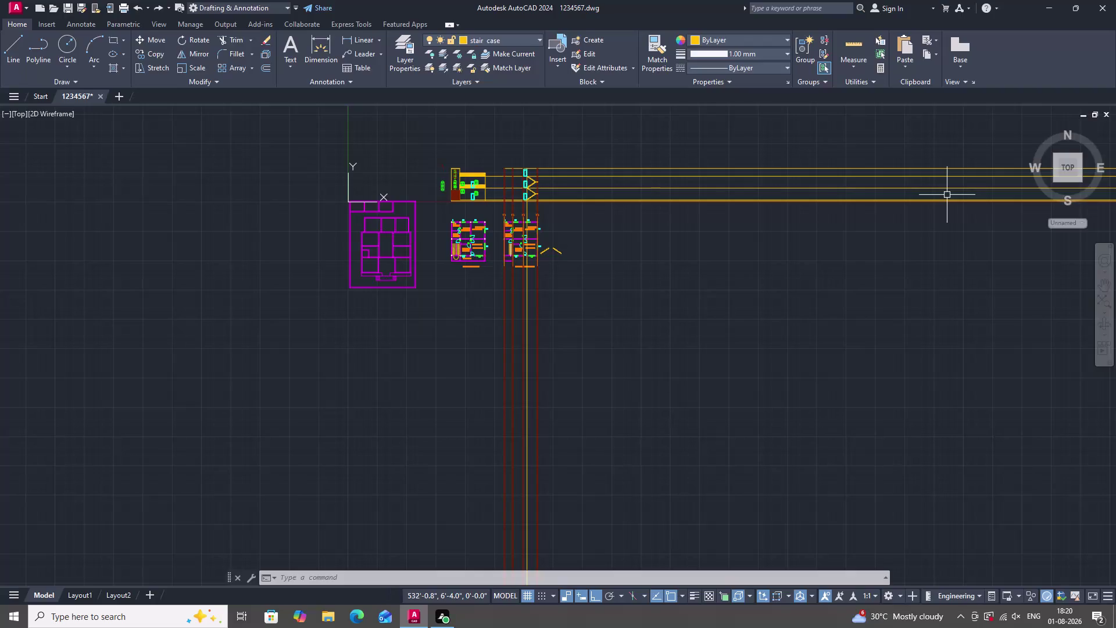
Zoom around the floor plans, front elevation and staircase section to check them.
scroll(down, 3)
scroll(up, 3)
scroll(up, 3)
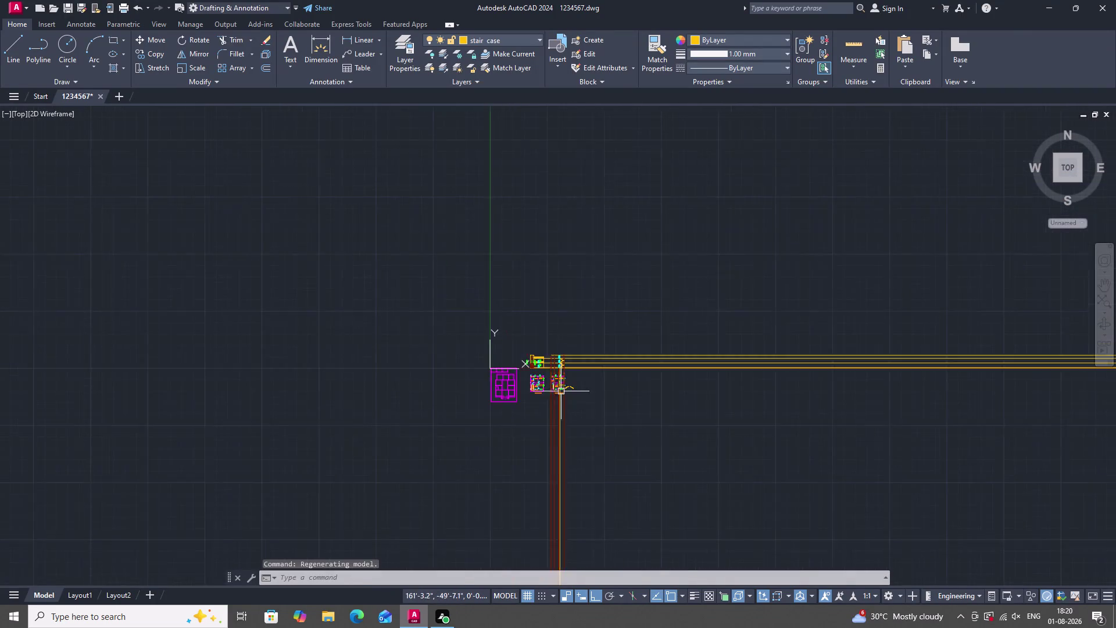
scroll(up, 3)
scroll(up, 3)
scroll(down, 3)
scroll(up, 3)
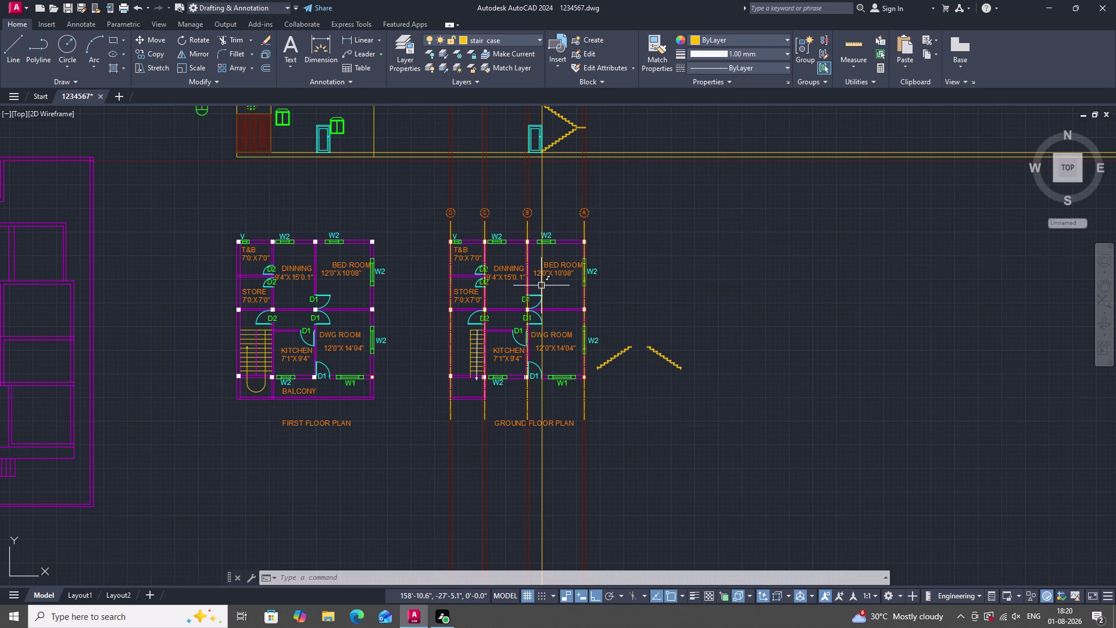
scroll(down, 3)
scroll(up, 3)
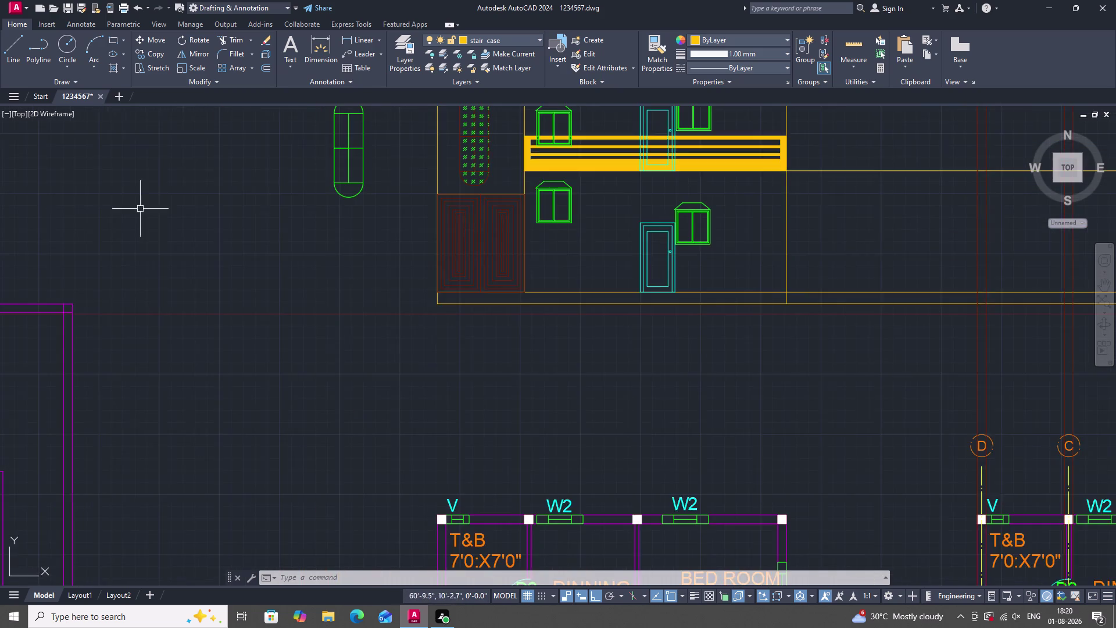
scroll(down, 3)
scroll(up, 3)
scroll(down, 3)
scroll(up, 3)
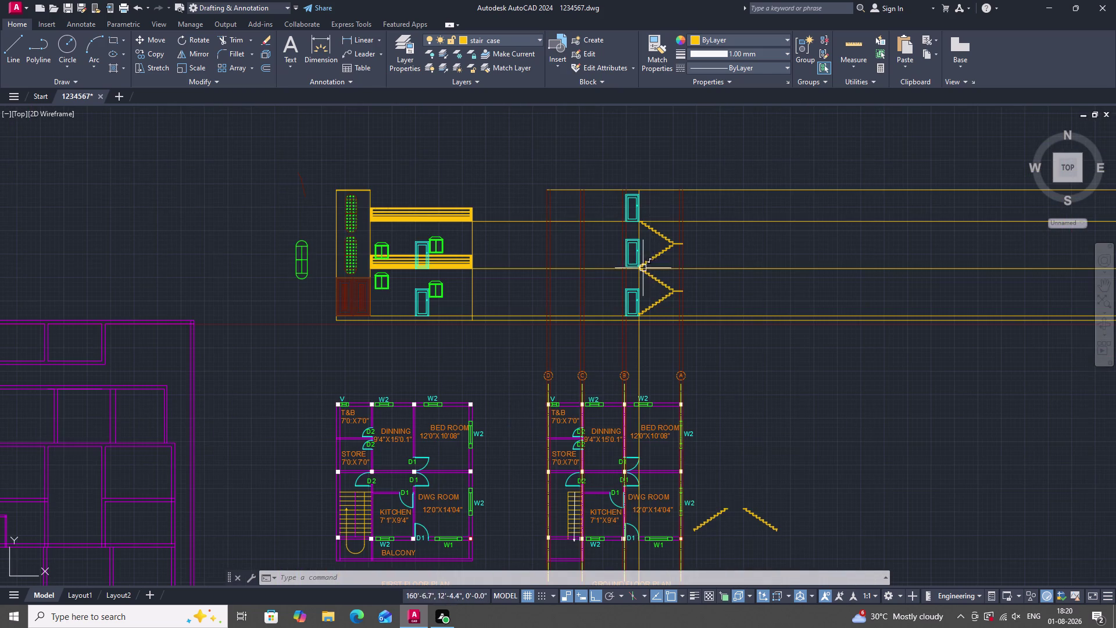
scroll(up, 3)
scroll(down, 3)
Quick-save the house drawing with Ctrl+S.
key(ctrl+s)
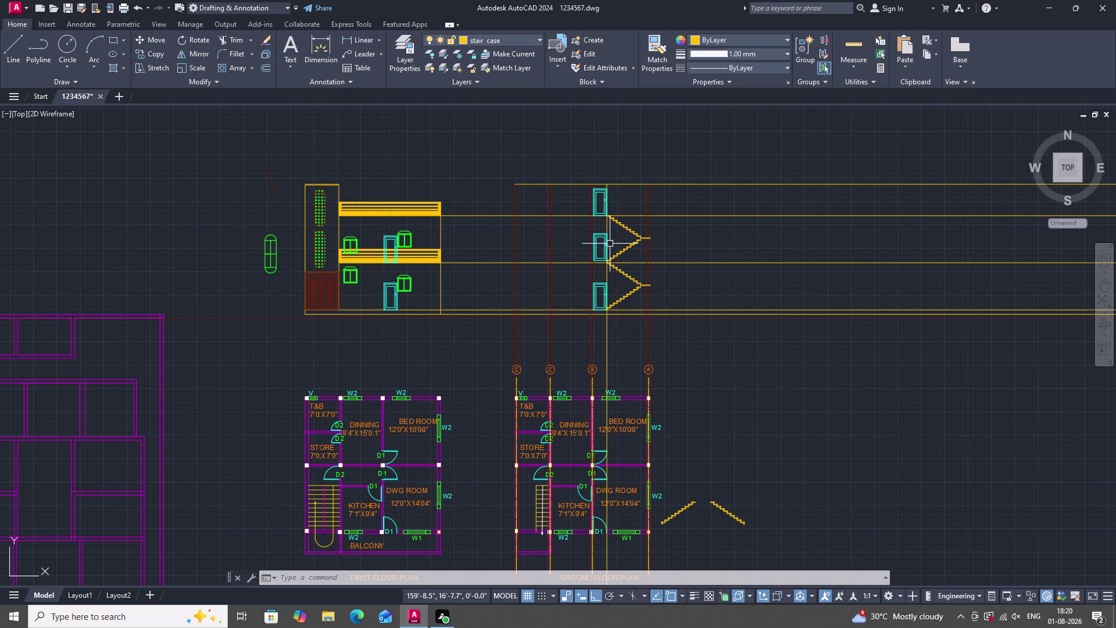
key(ctrl+s)
key(ctrl+s)
key(ctrl+s)
key(ctrl+s)
key(ctrl+s)
key(ctrl+s)
key(ctrl+s)
key(ctrl+s)
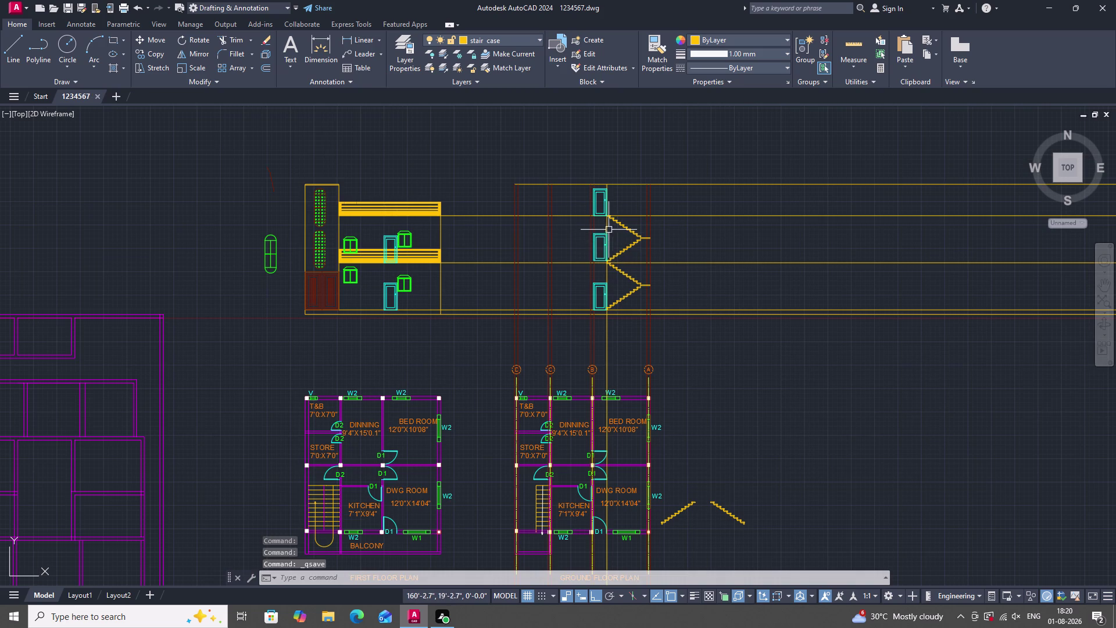
scroll(up, 3)
scroll(down, 3)
scroll(up, 3)
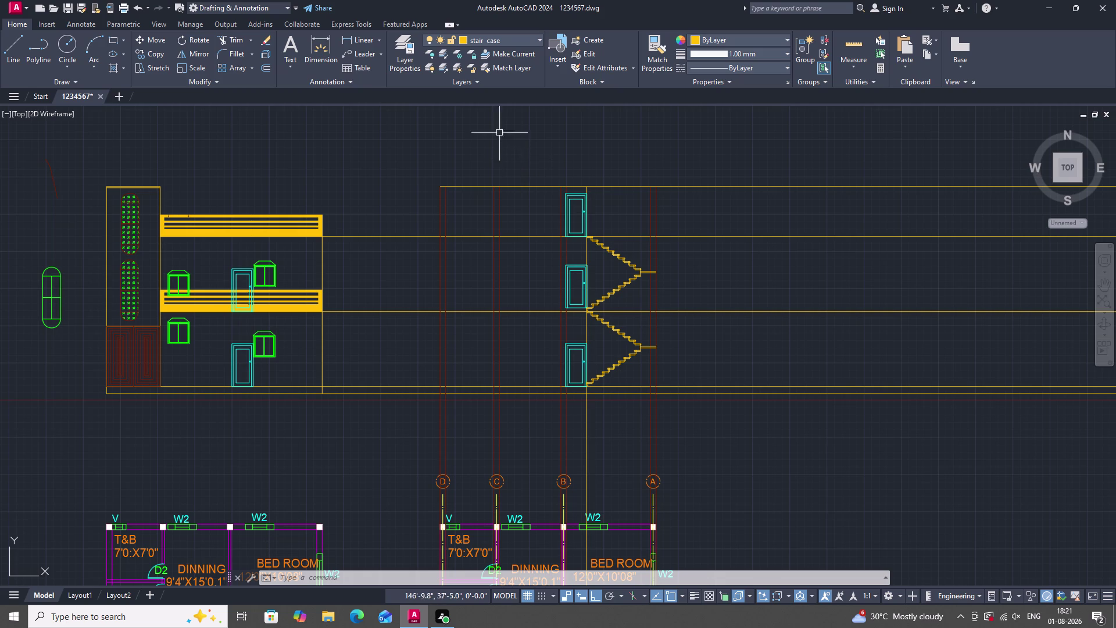
Begin an offset of the staircase section's top line, then cancel it.
scroll(down, 3)
scroll(up, 3)
text(O)
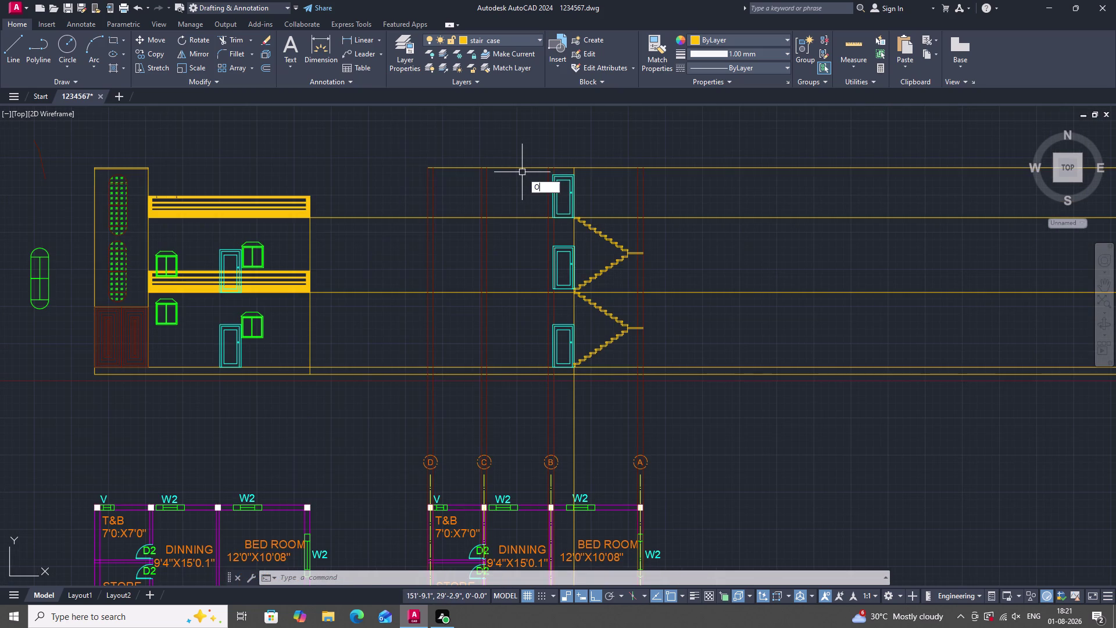
key(space)
key(space)
click(530, 167)
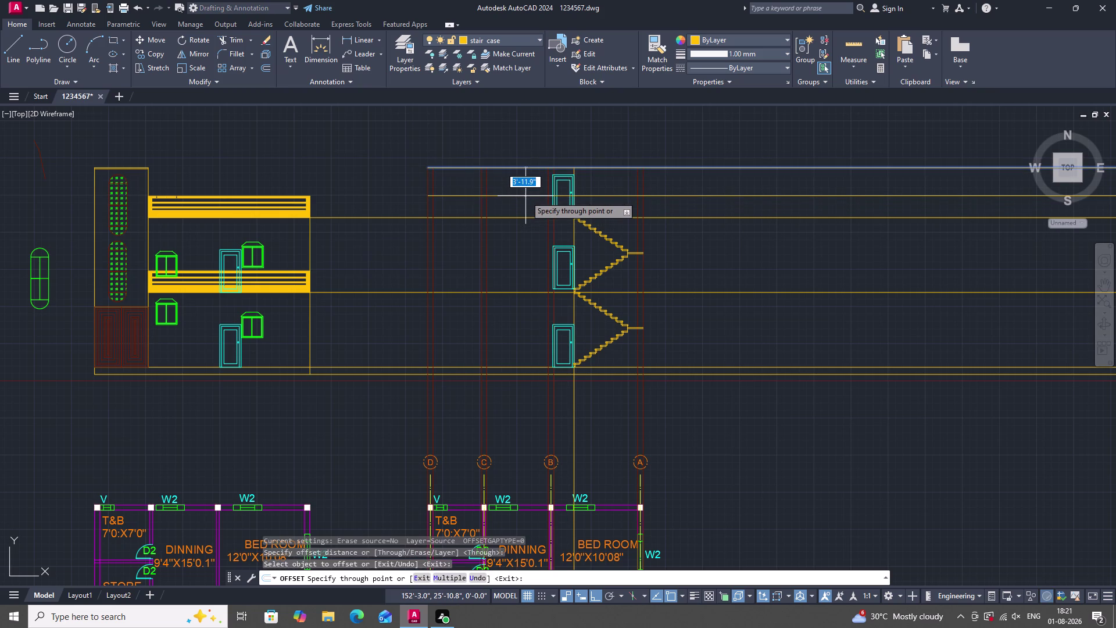
key(Escape)
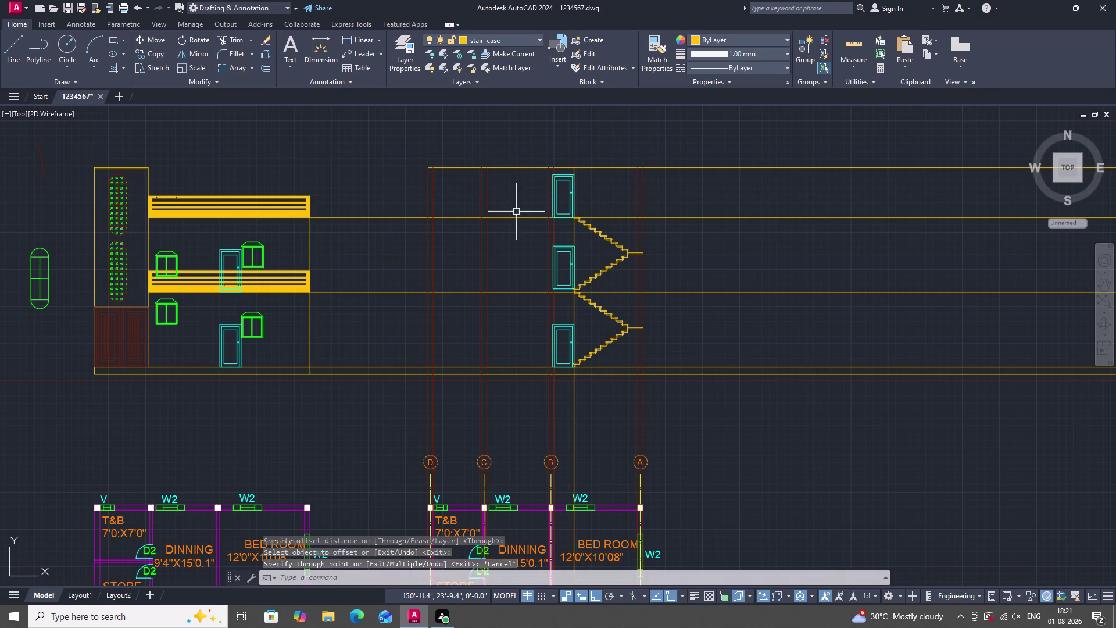
Offset the upper floor line 4 units upward.
scroll(up, 3)
scroll(down, 3)
scroll(up, 3)
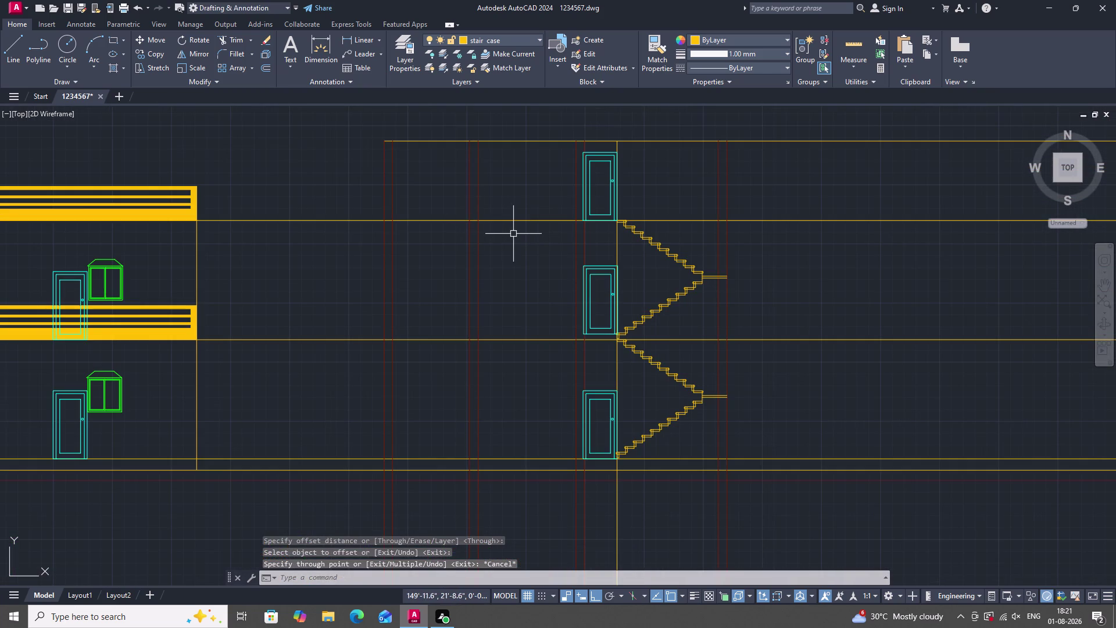
key(o)
key(space)
key(space)
click(517, 220)
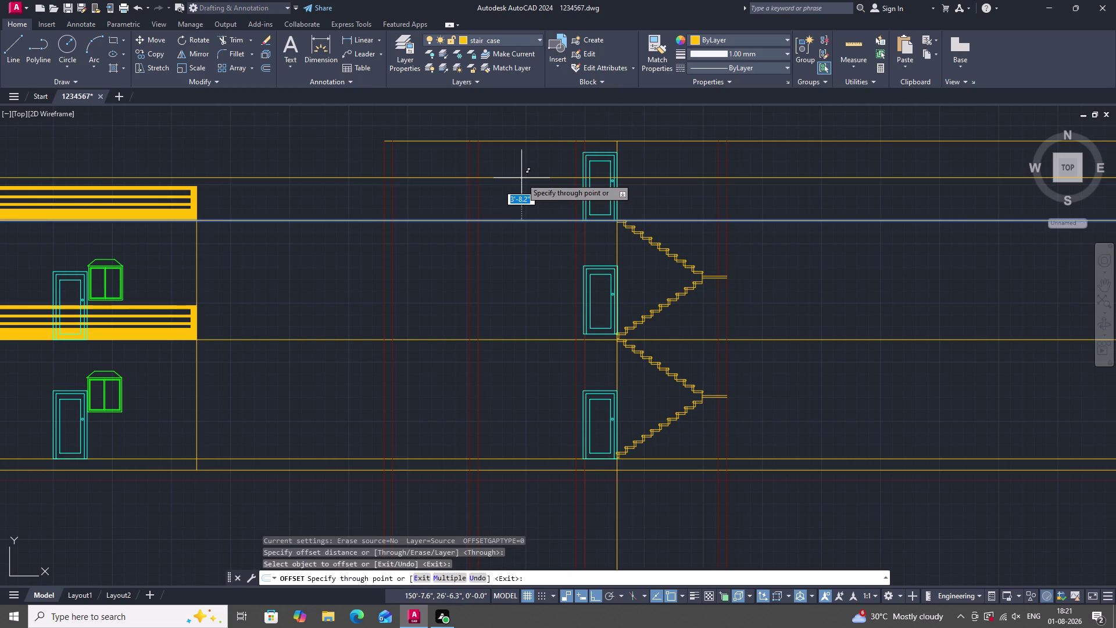
scroll(down, 3)
scroll(up, 3)
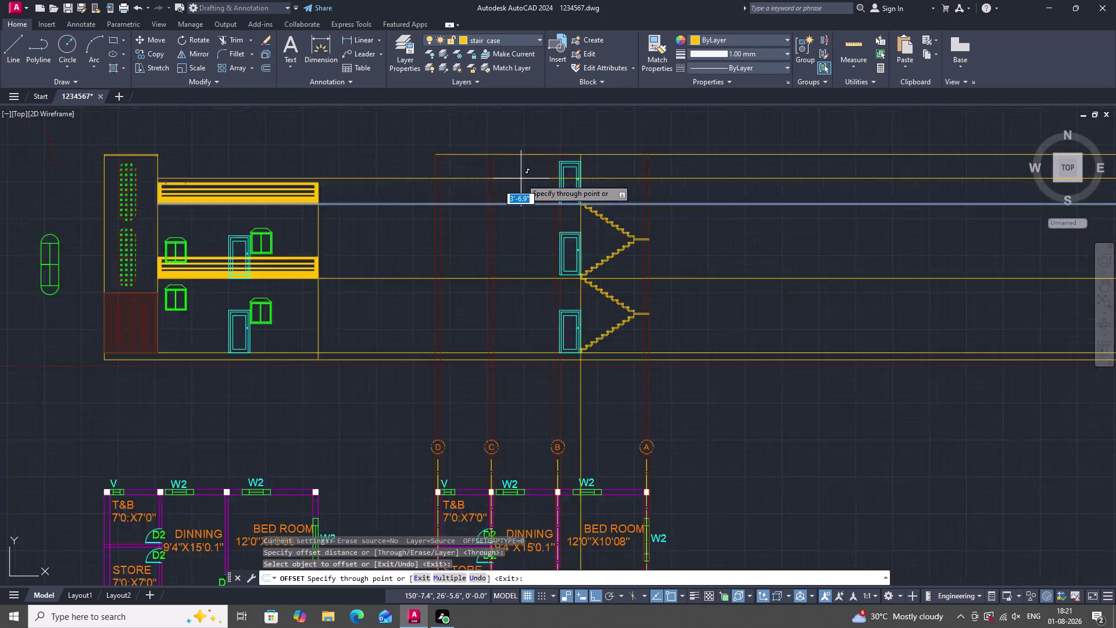
key(4)
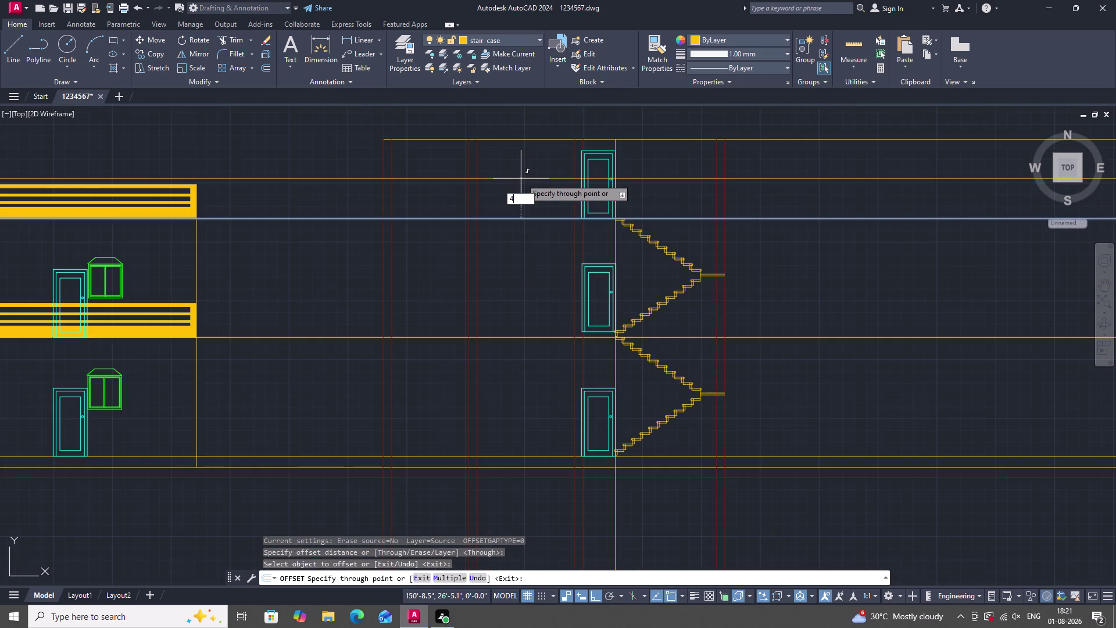
key(apostrophe)
key(Return)
key(Escape)
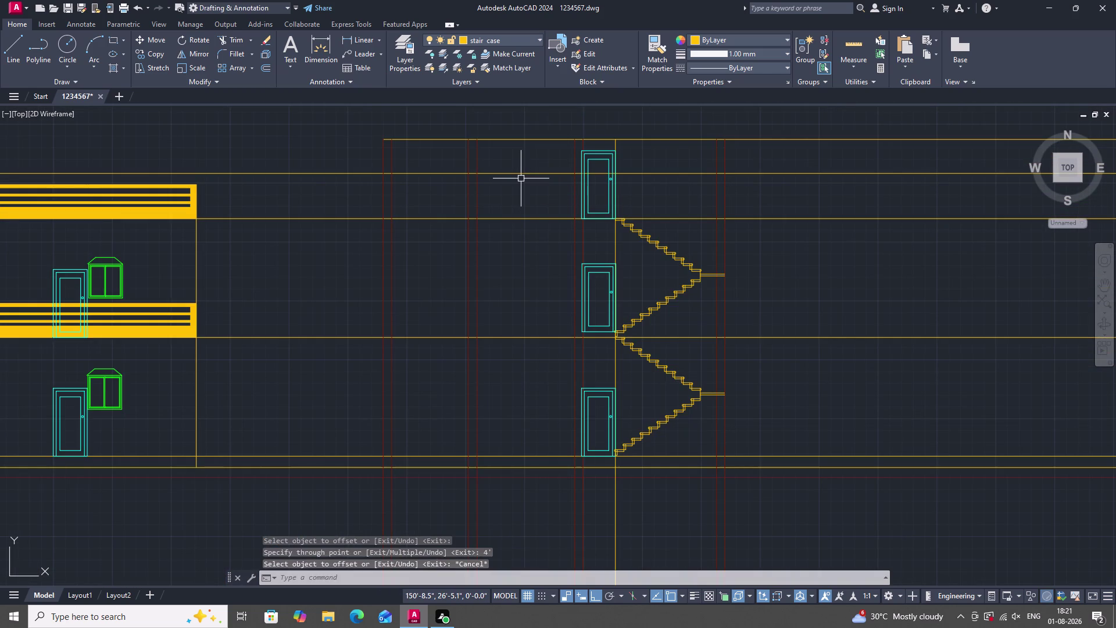
scroll(up, 3)
scroll(down, 3)
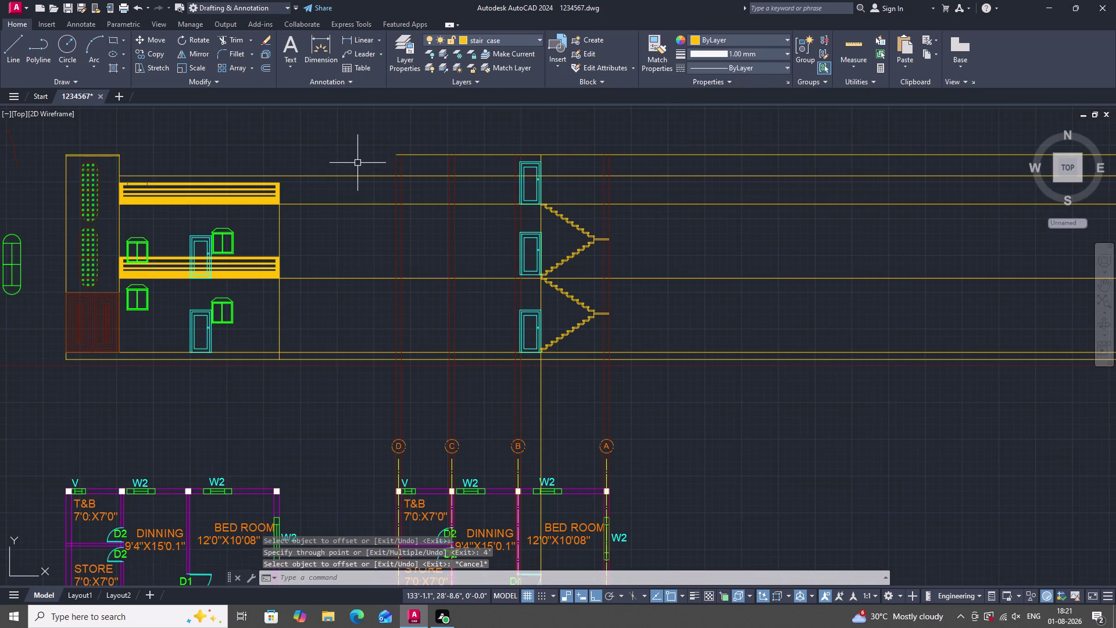
Try trimming one staircase-section line, cancel, and review the section.
text(TR)
key(space)
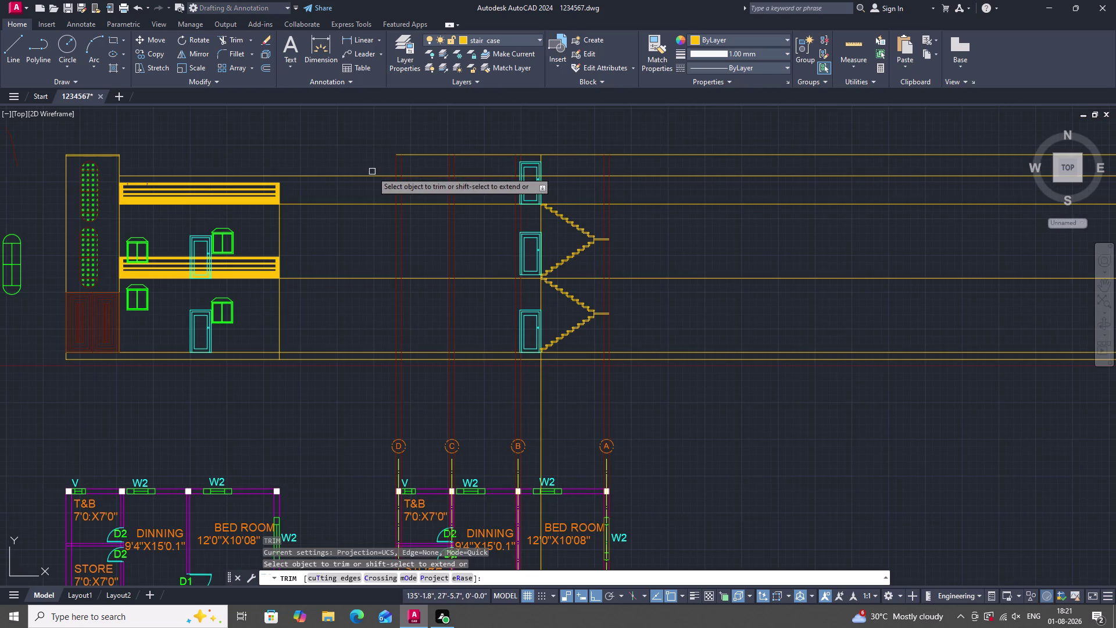
click(371, 176)
key(Escape)
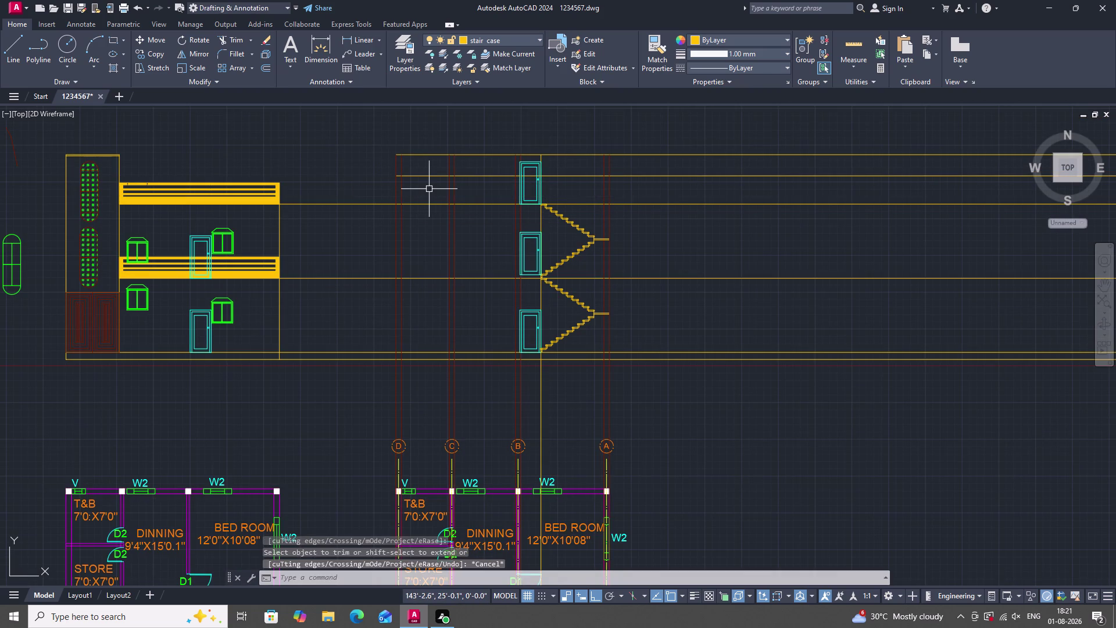
scroll(down, 3)
scroll(up, 3)
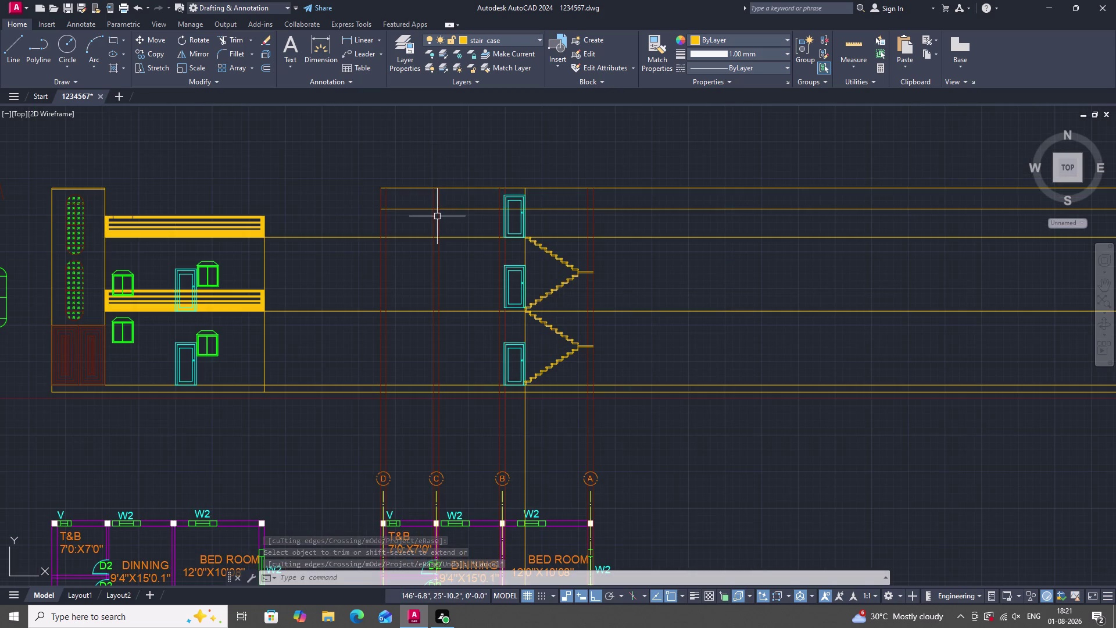
scroll(down, 3)
scroll(down, 3)
scroll(up, 3)
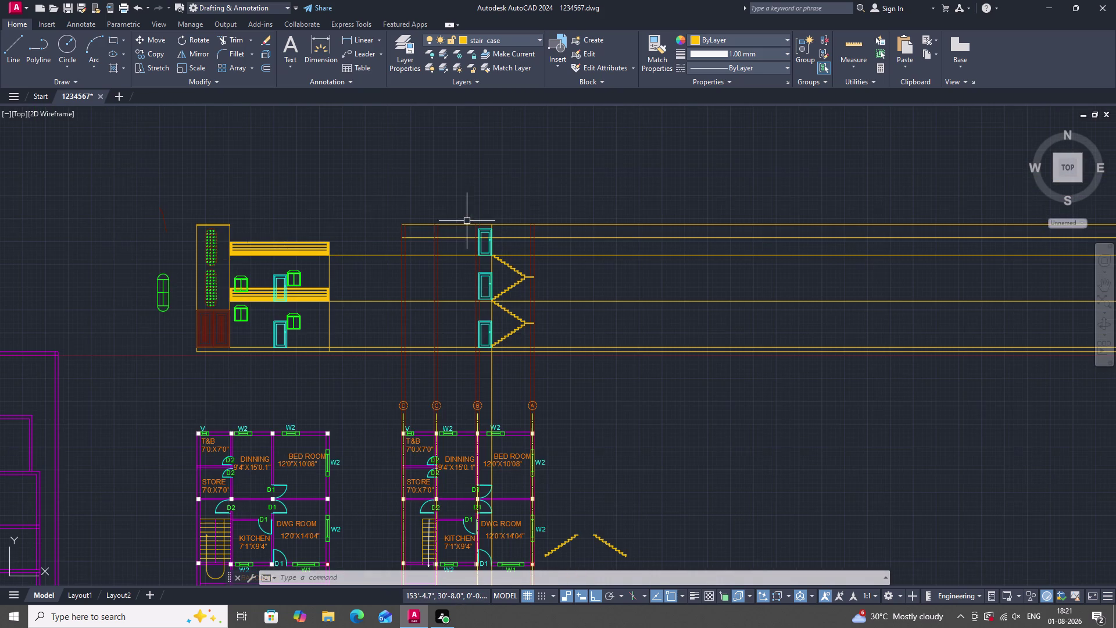
scroll(down, 3)
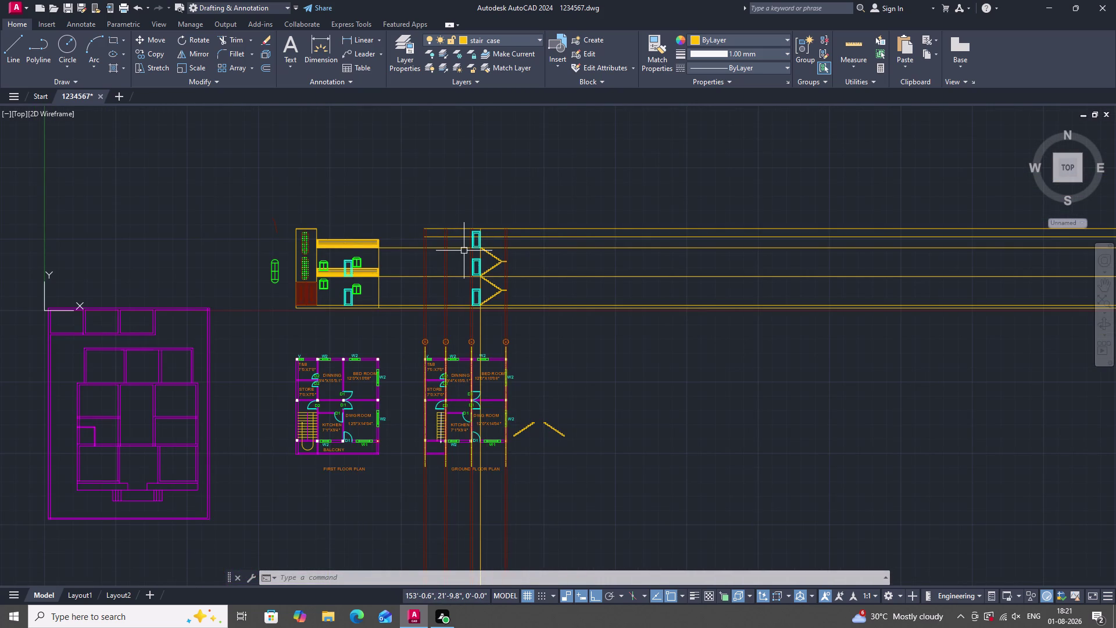
scroll(up, 3)
scroll(down, 3)
scroll(up, 3)
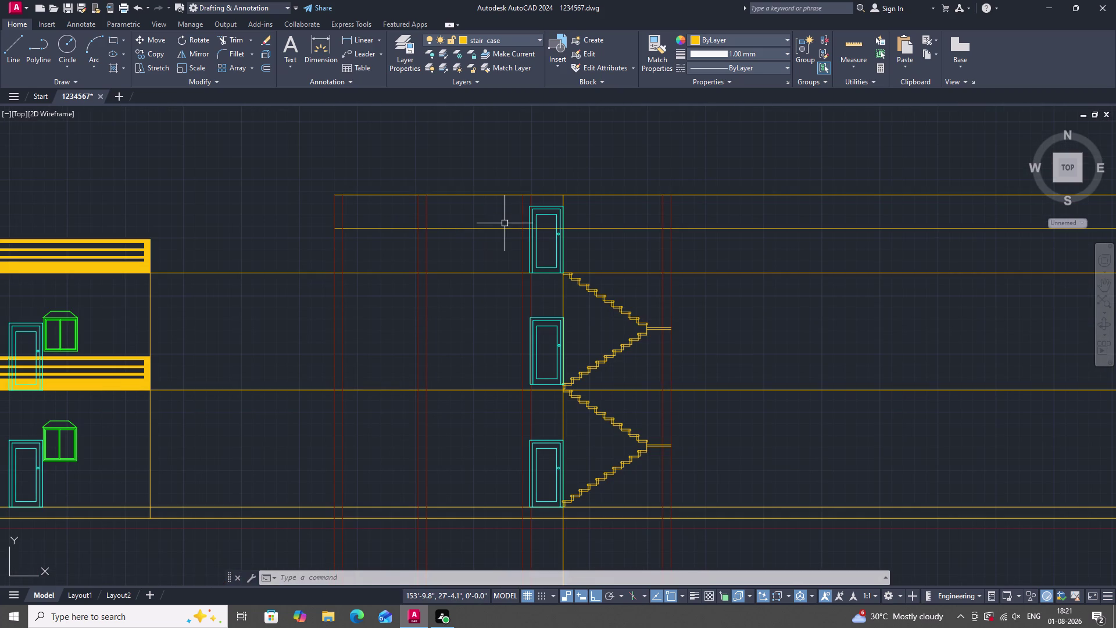
scroll(down, 3)
scroll(up, 3)
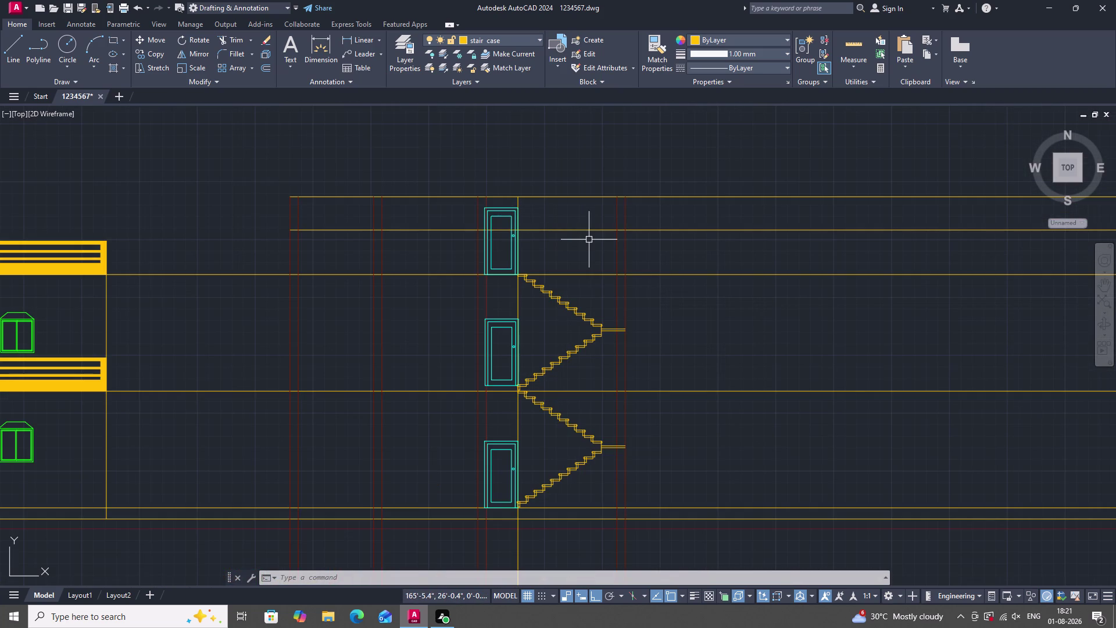
Fence-trim the overhanging line ends on the right side of the staircase section.
text(TR)
key(space)
drag(674, 175, 676, 296)
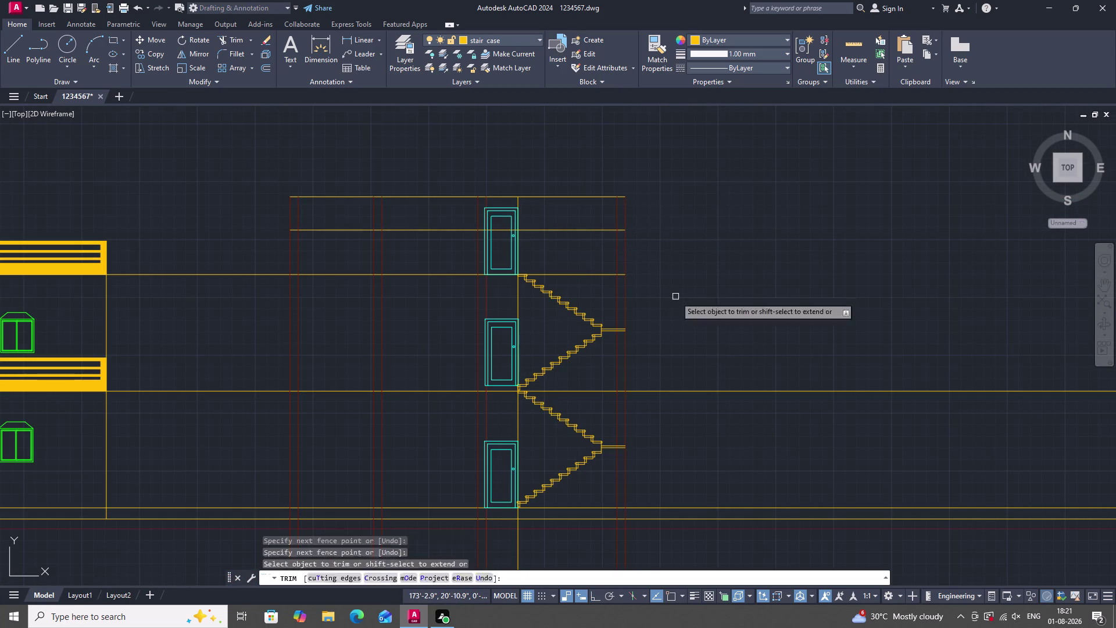
scroll(down, 3)
scroll(up, 3)
drag(695, 286, 684, 431)
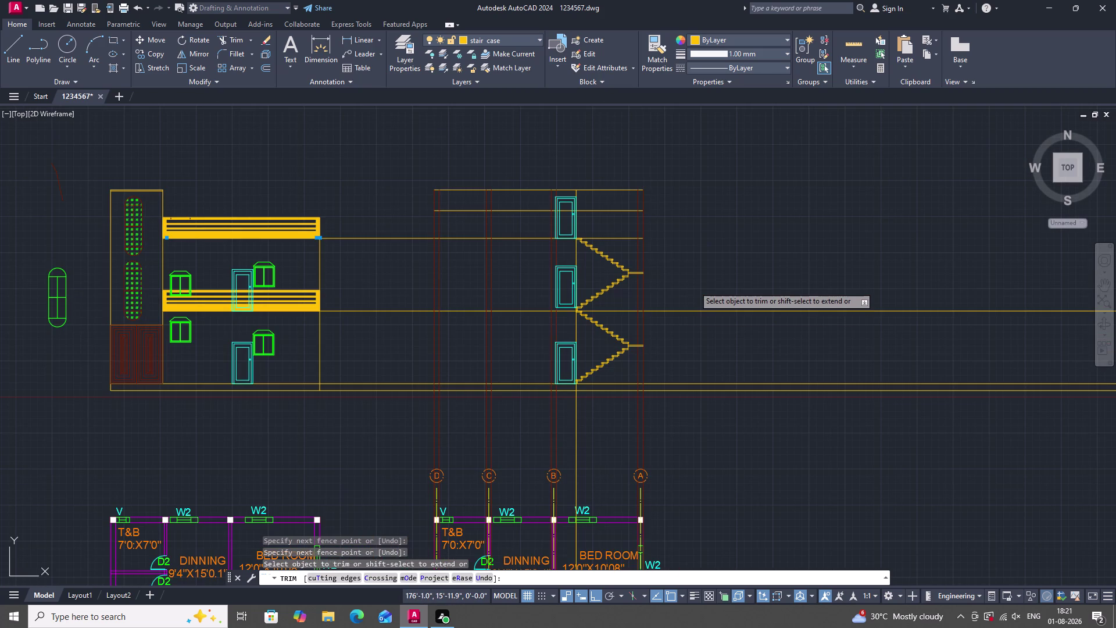
drag(685, 432, 684, 433)
click(746, 436)
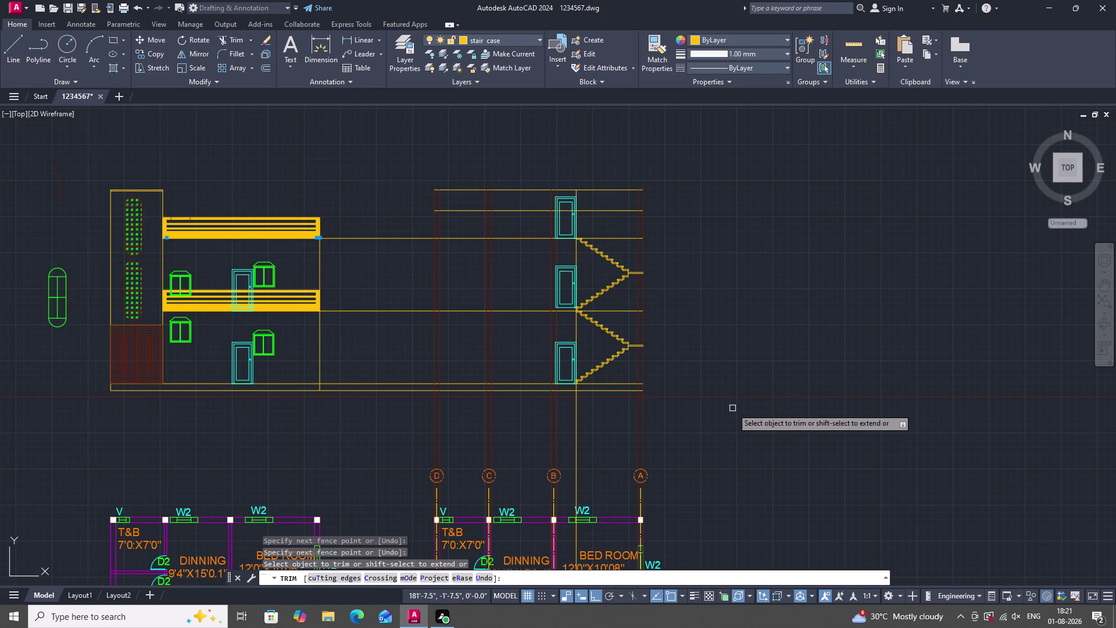
key(Escape)
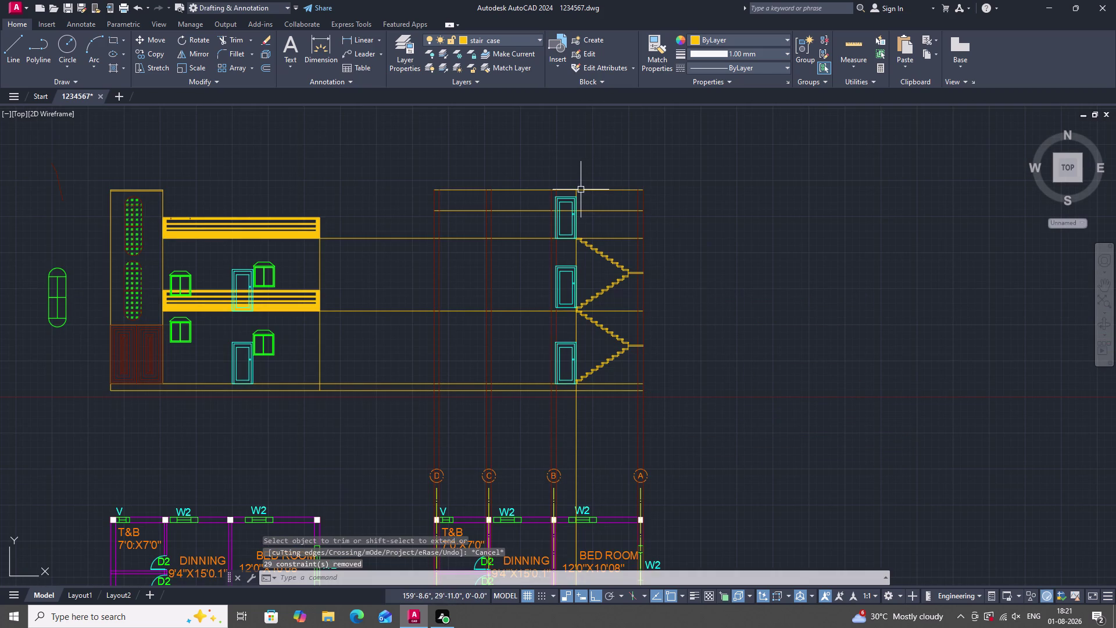
scroll(up, 3)
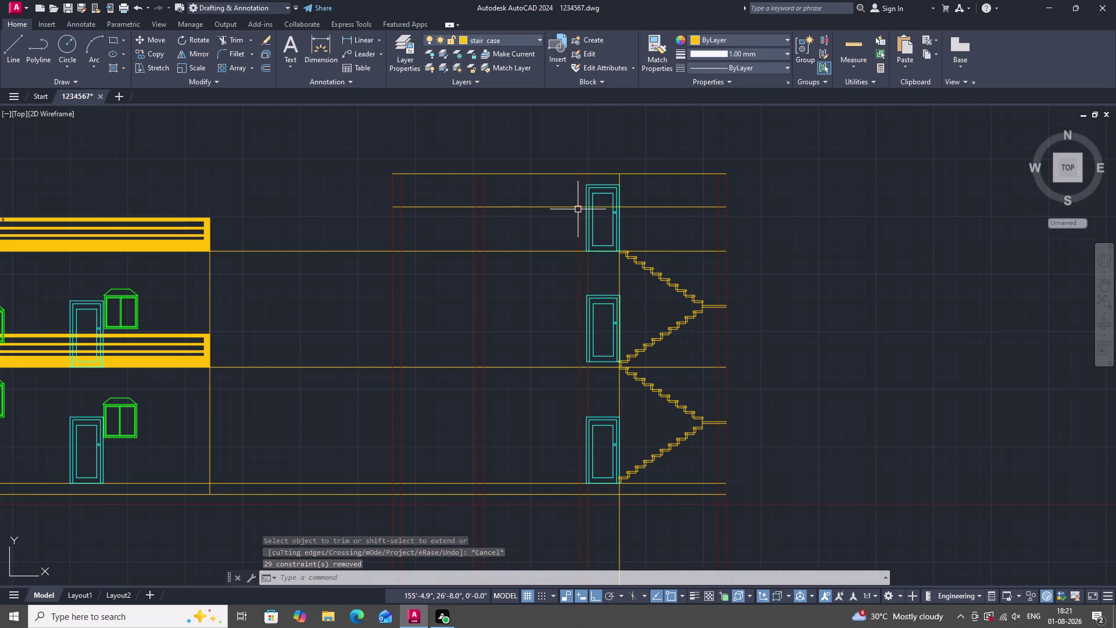
Cancel the accidental text command so no command is active.
text(T)
key(space)
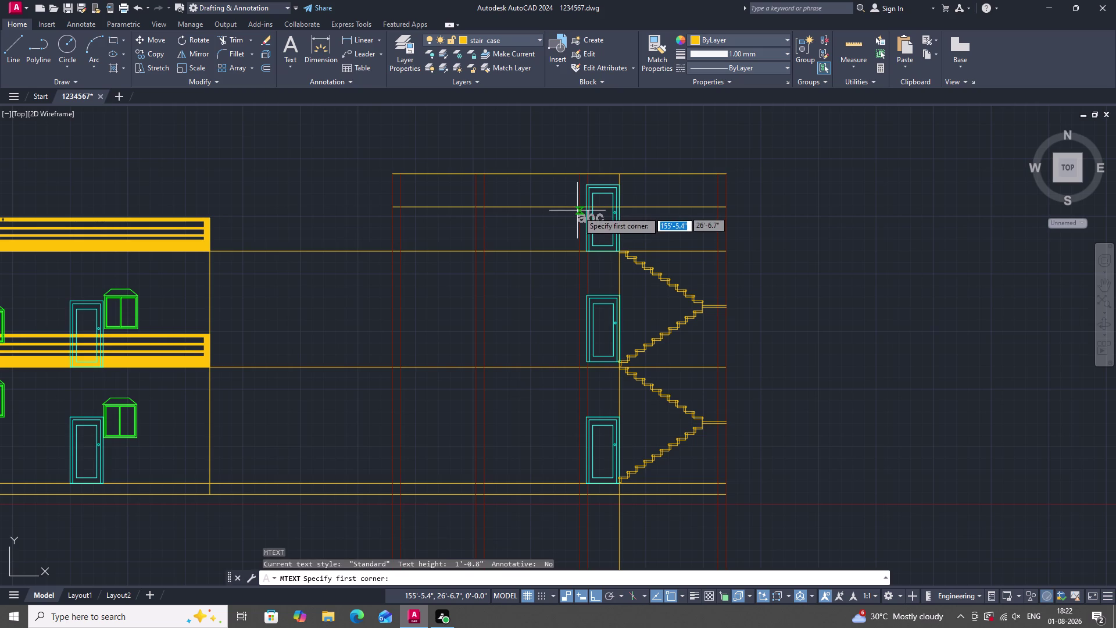
key(Escape)
key(Escape)
key(Escape)
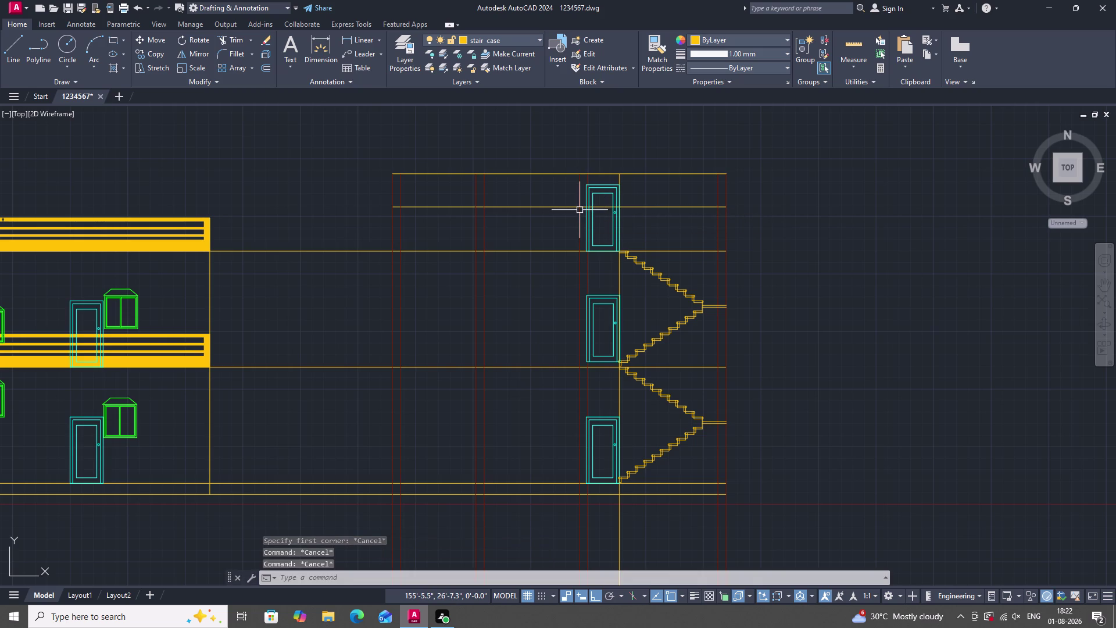
Trim the upper horizontal line at two points near the top door.
text(TR)
key(space)
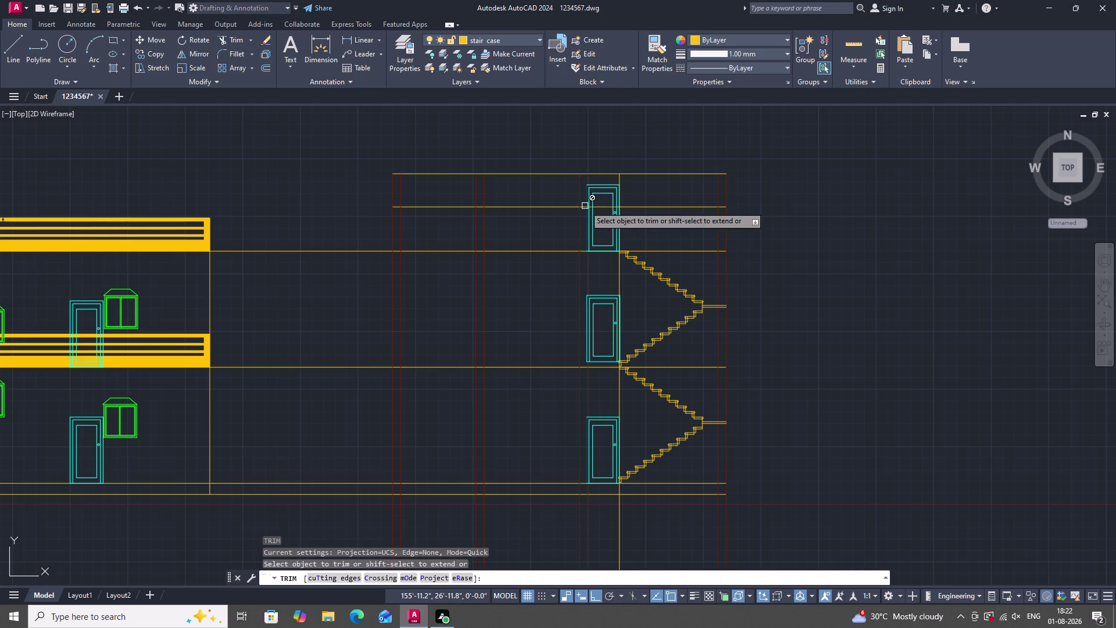
click(585, 205)
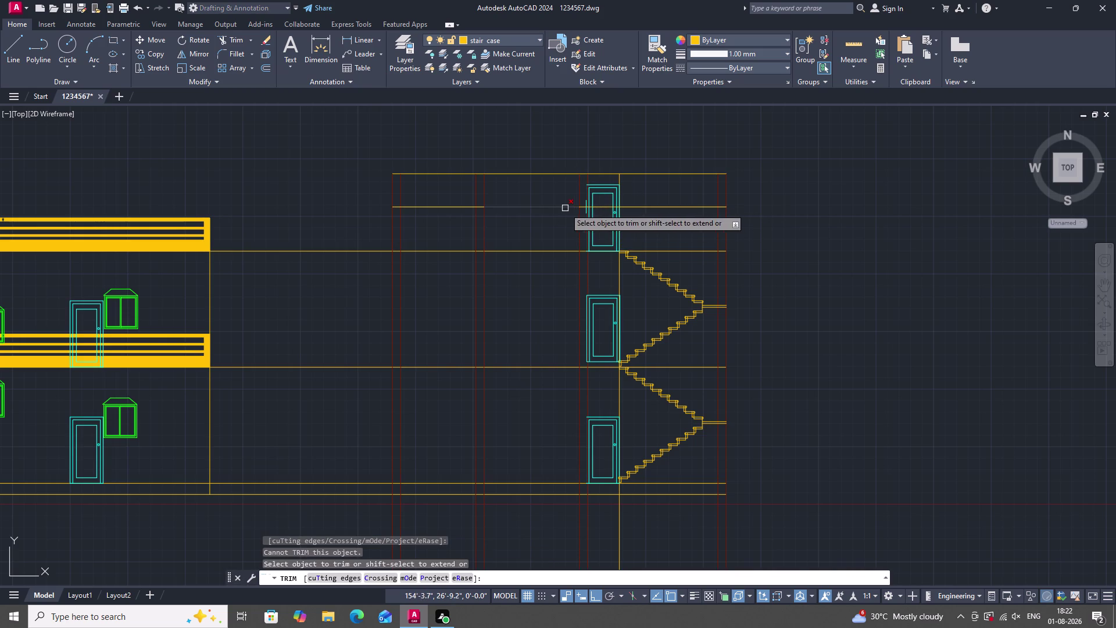
scroll(up, 3)
click(580, 207)
key(Escape)
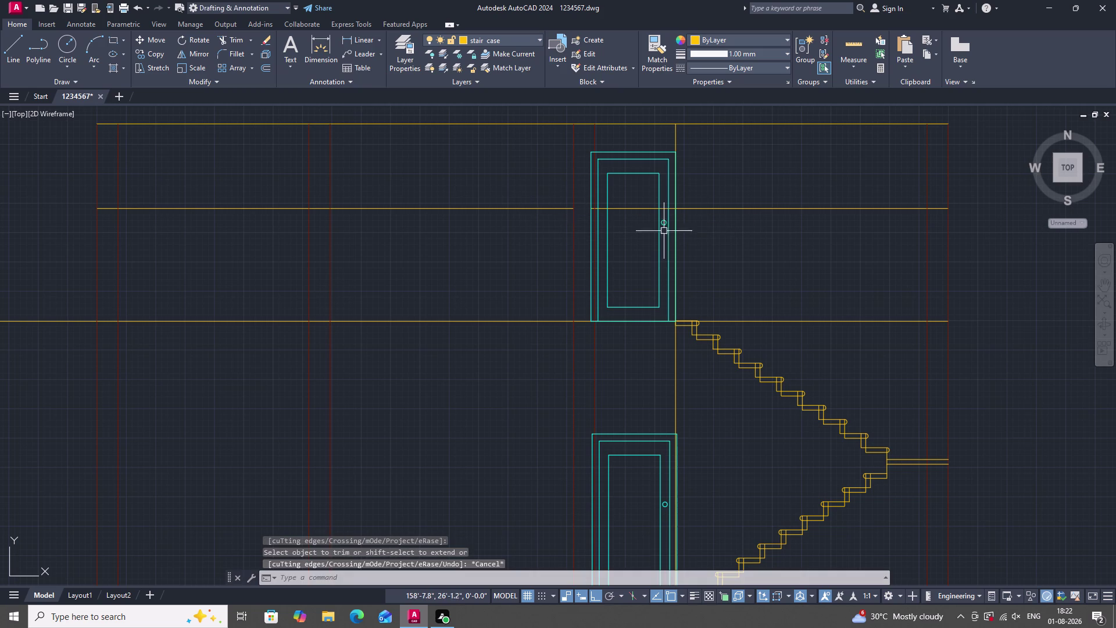
Select the upper line portion right of the door and zoom out.
click(723, 207)
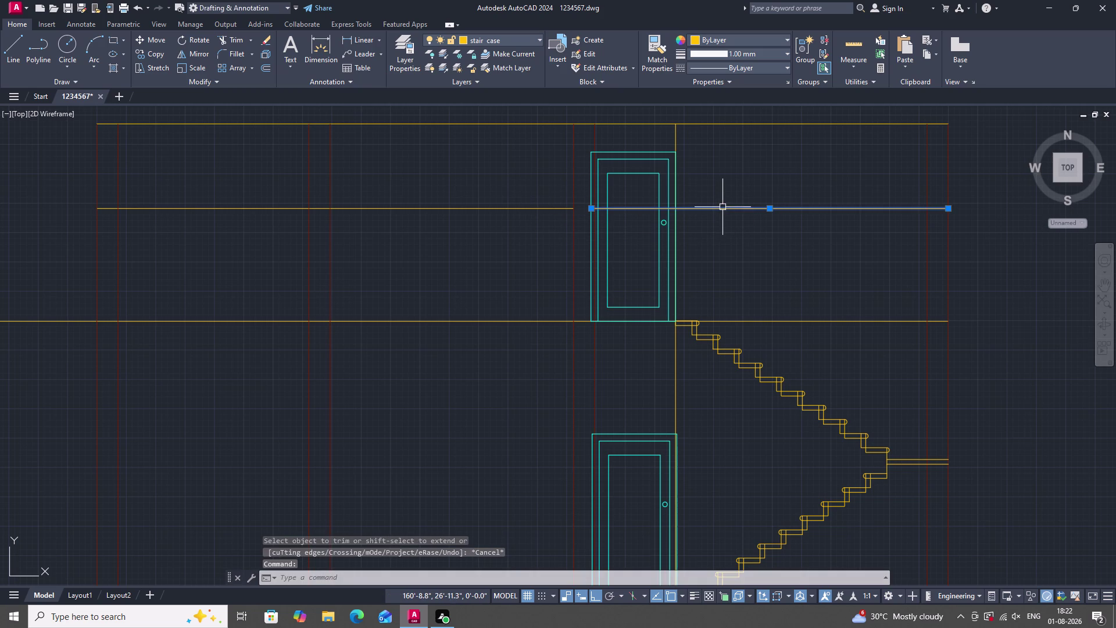
right_drag(763, 135, 762, 140)
click(788, 226)
scroll(down, 3)
scroll(up, 3)
scroll(down, 3)
scroll(up, 3)
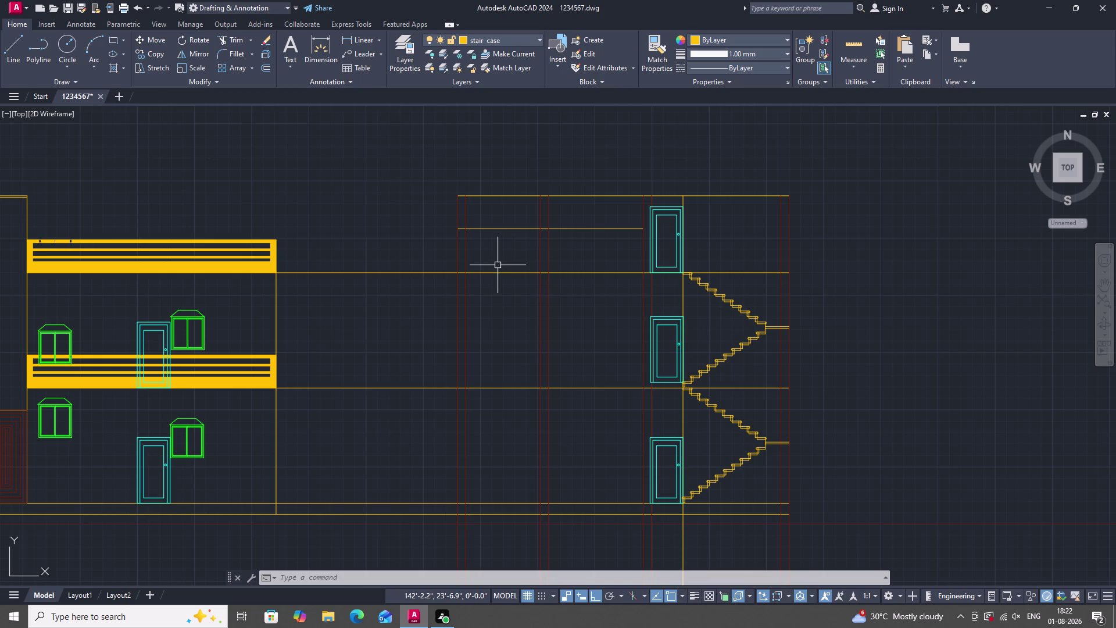
scroll(up, 3)
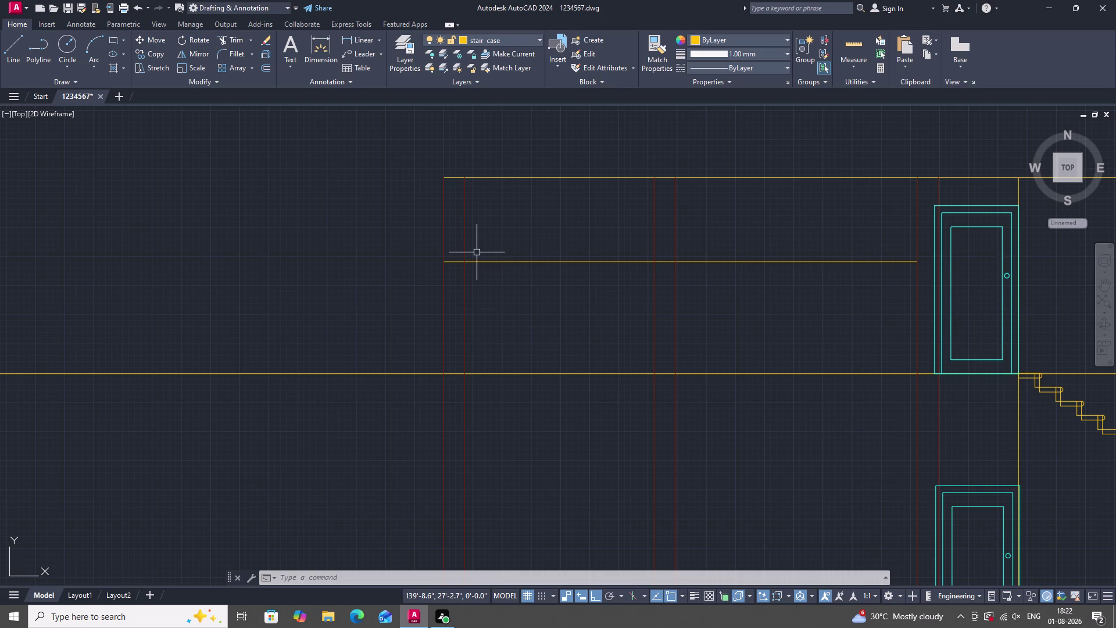
text(TR)
key(space)
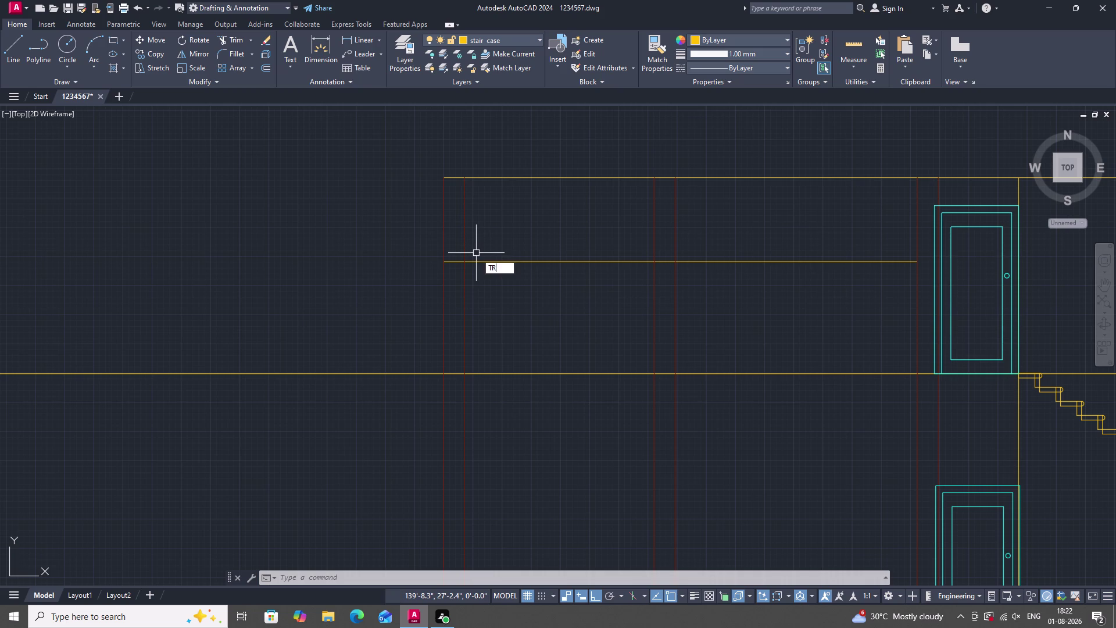
click(467, 241)
key(Escape)
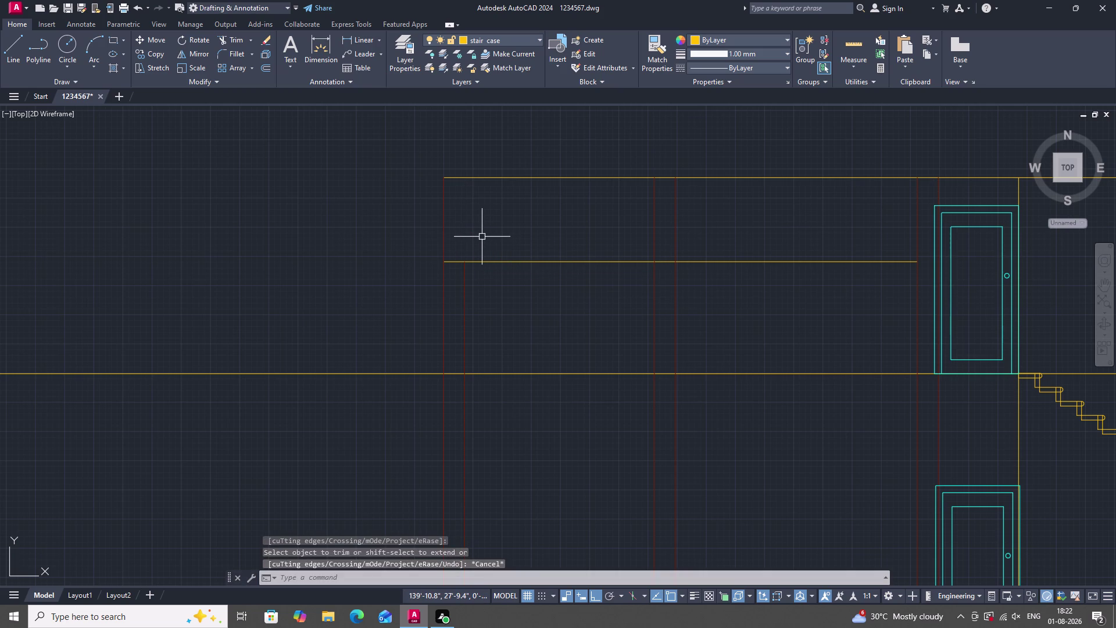
text(O)
key(space)
key(space)
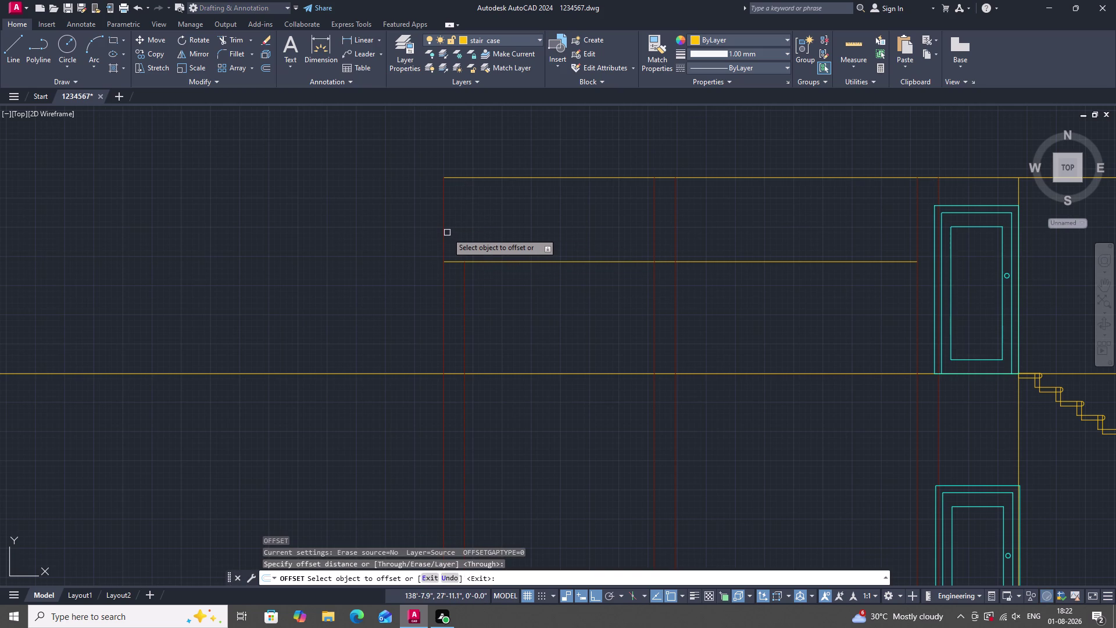
click(445, 233)
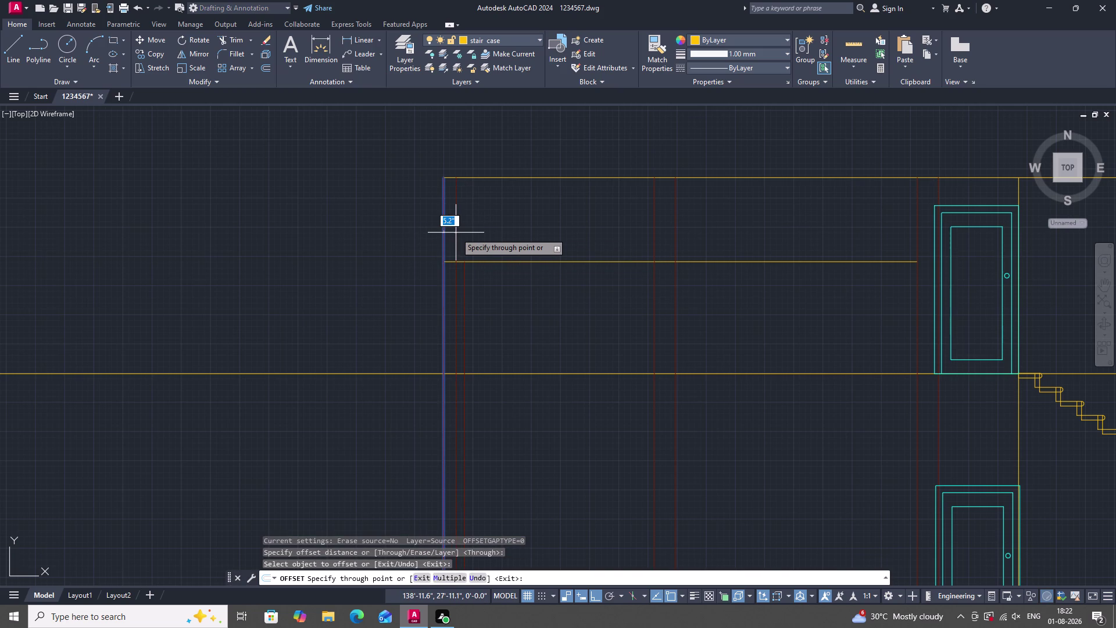
key(Escape)
scroll(down, 3)
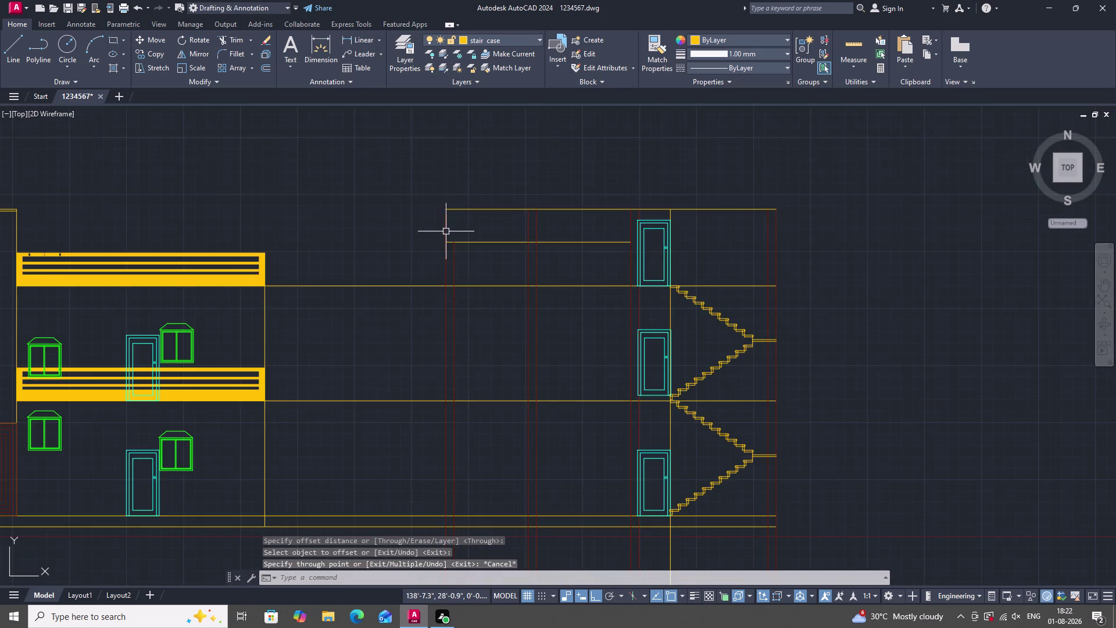
scroll(up, 3)
scroll(down, 3)
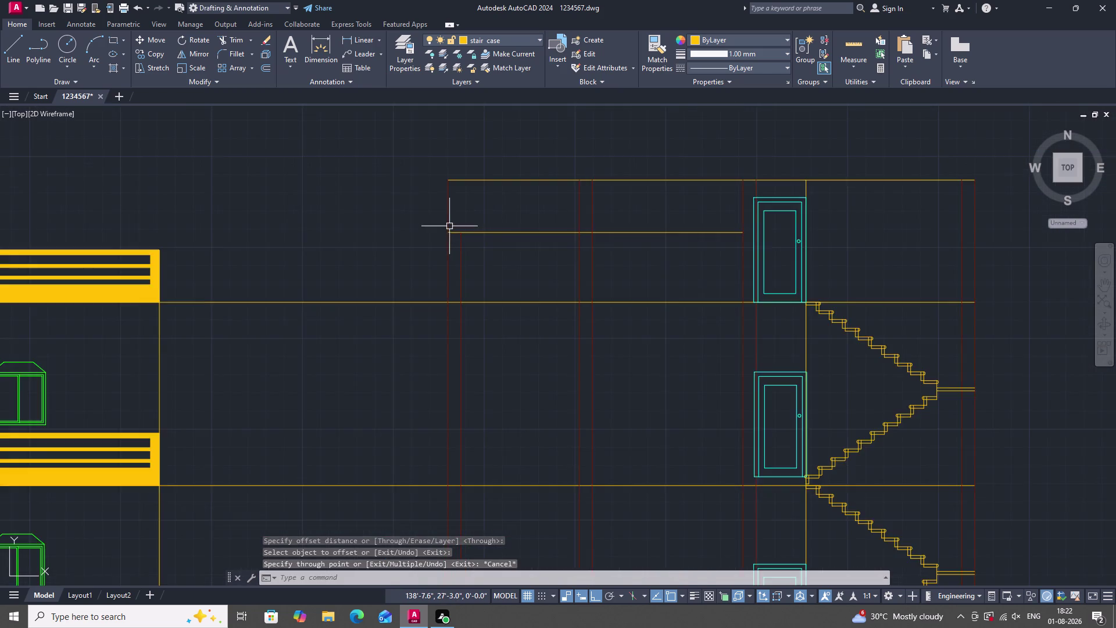
scroll(up, 3)
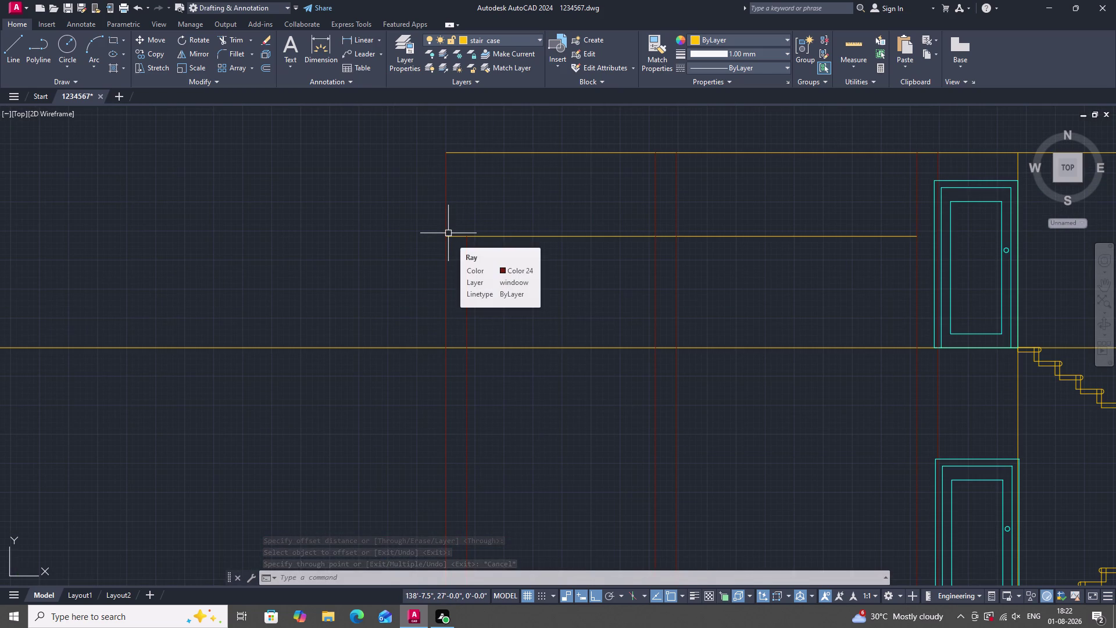
scroll(down, 3)
scroll(up, 3)
scroll(down, 3)
scroll(up, 3)
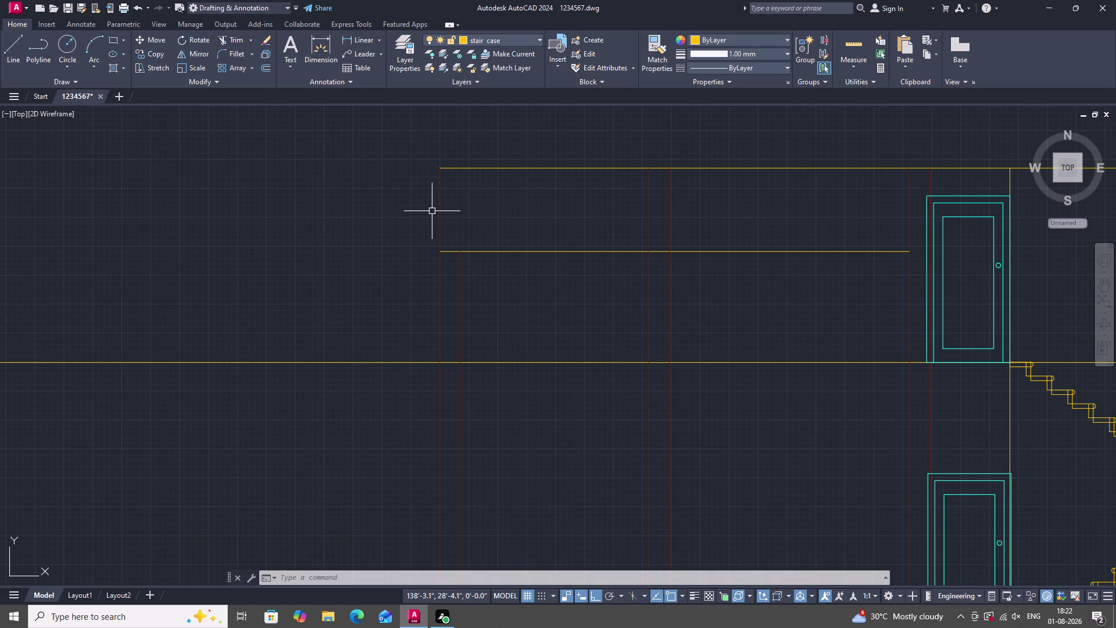
Start a line at the lower line's left end and enter a 2" offset.
scroll(down, 3)
scroll(up, 3)
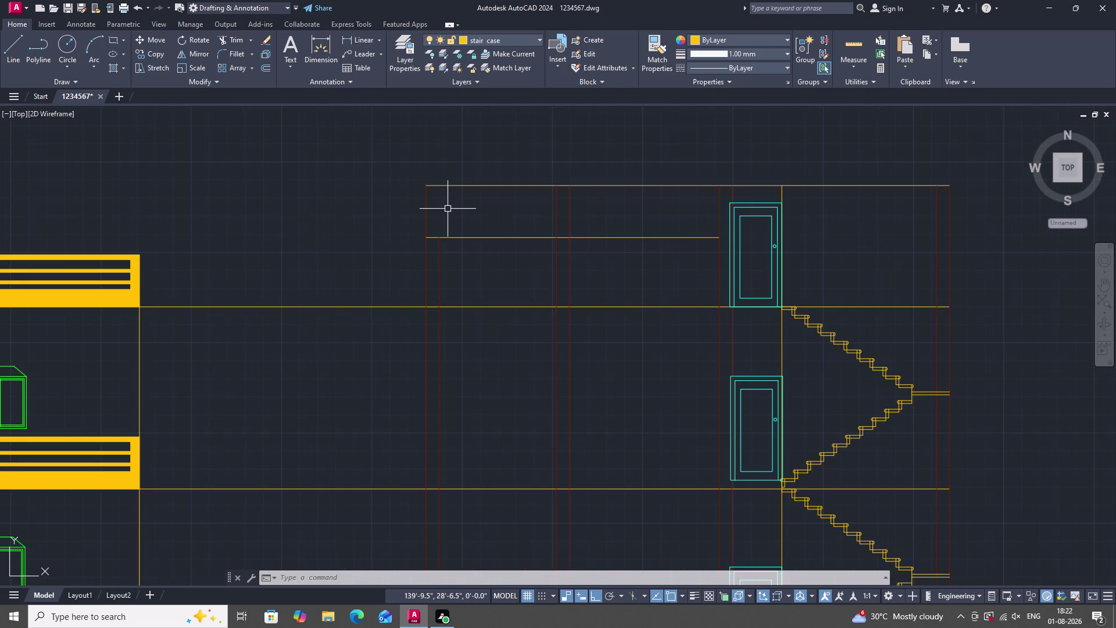
key(l)
key(Return)
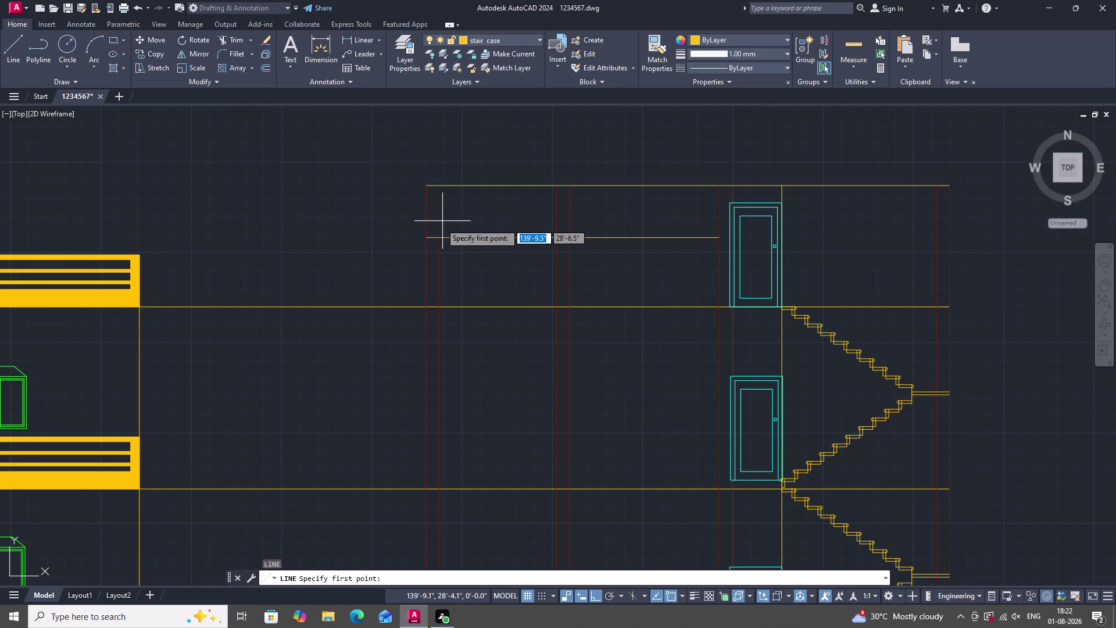
scroll(up, 3)
drag(442, 243, 453, 249)
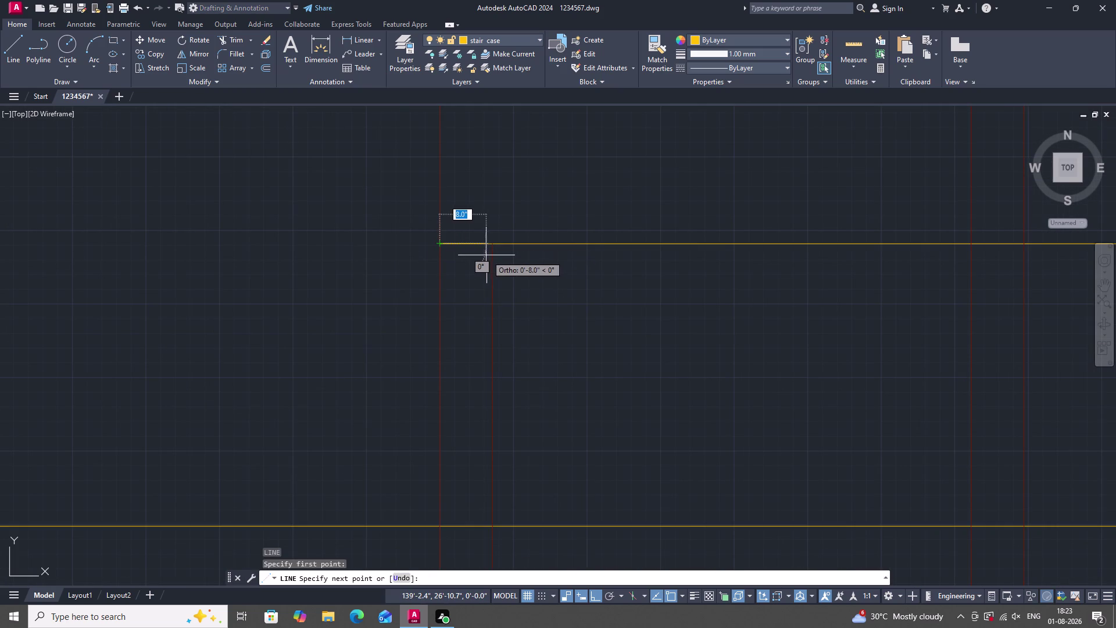
key(2)
key(shift+quotedbl)
key(Return)
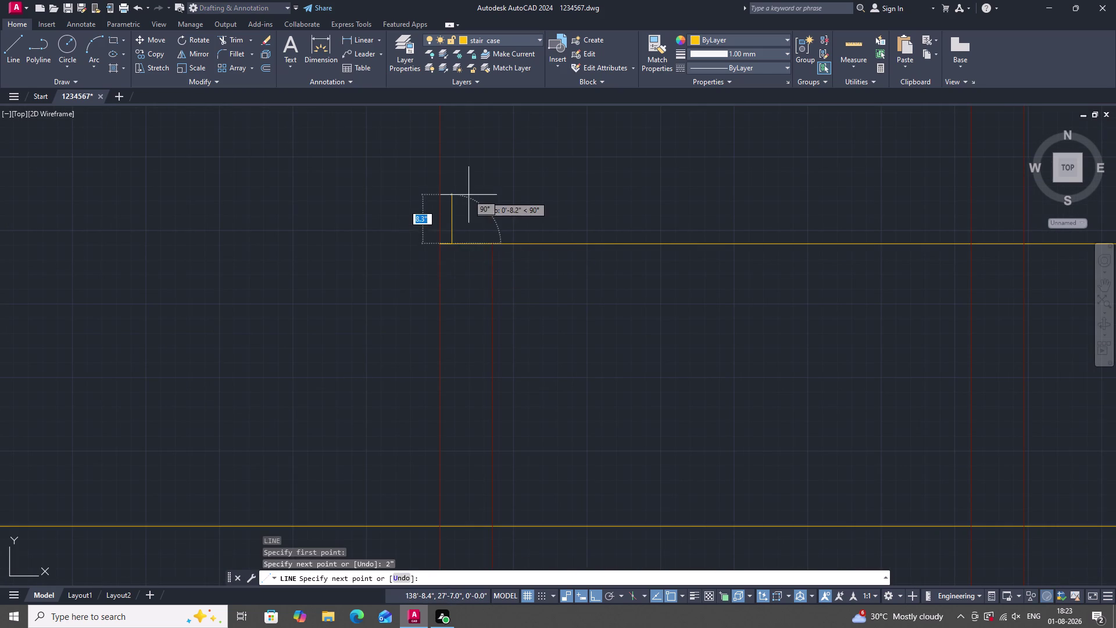
Draw the line straight up to the top horizontal line and finish.
scroll(up, 3)
scroll(down, 3)
scroll(up, 3)
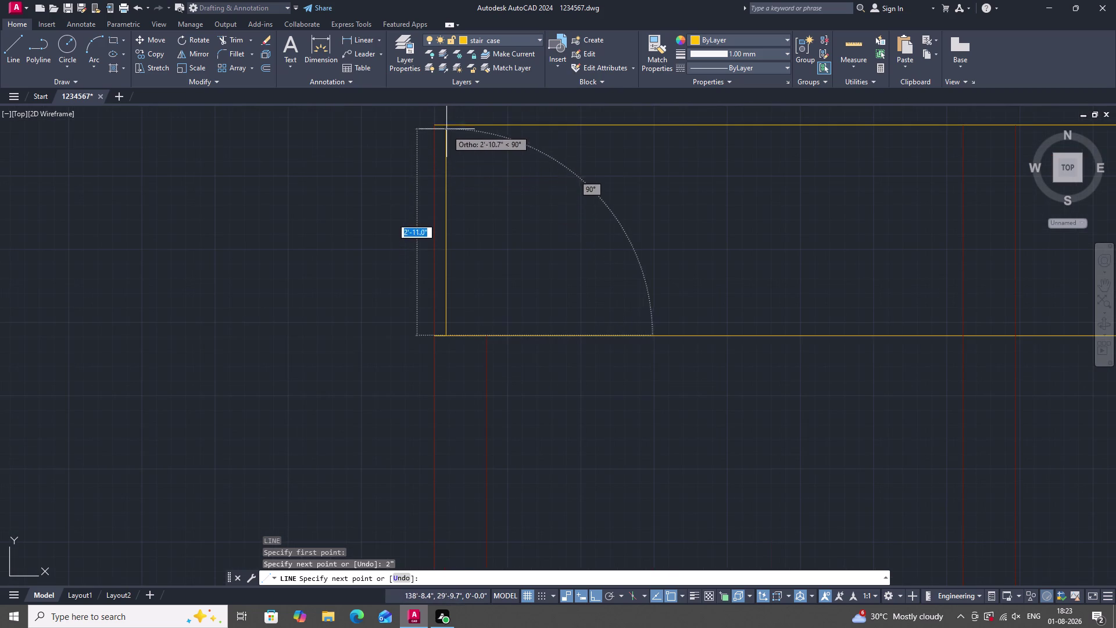
click(446, 121)
key(Escape)
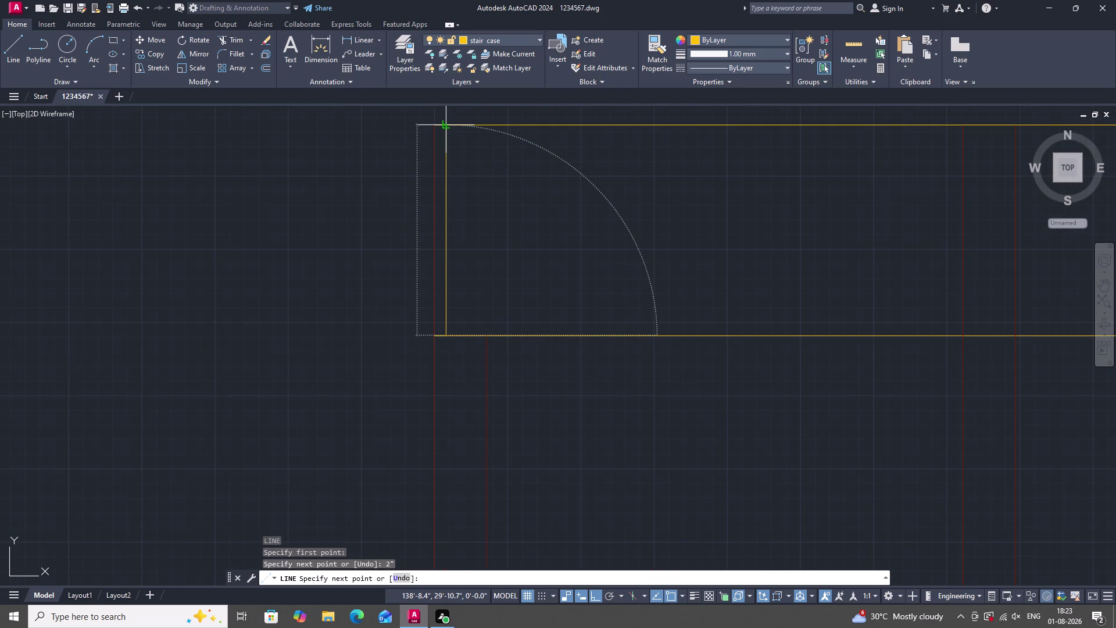
scroll(down, 3)
scroll(down, 3)
scroll(down, 3)
scroll(down, 3)
scroll(up, 3)
scroll(up, 3)
key(Escape)
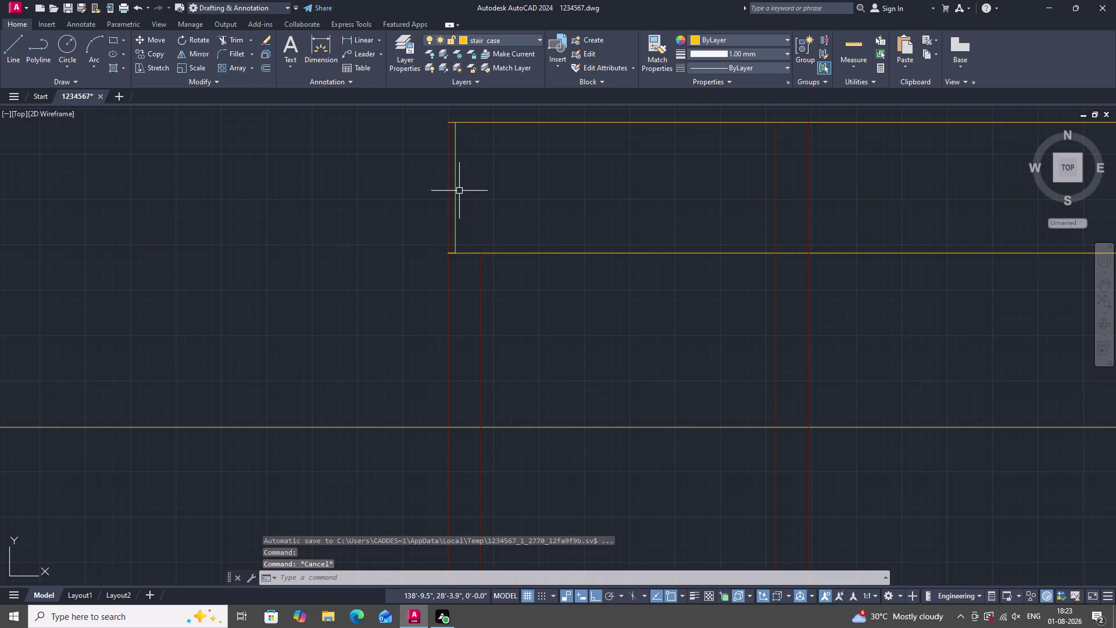
click(459, 190)
click(410, 174)
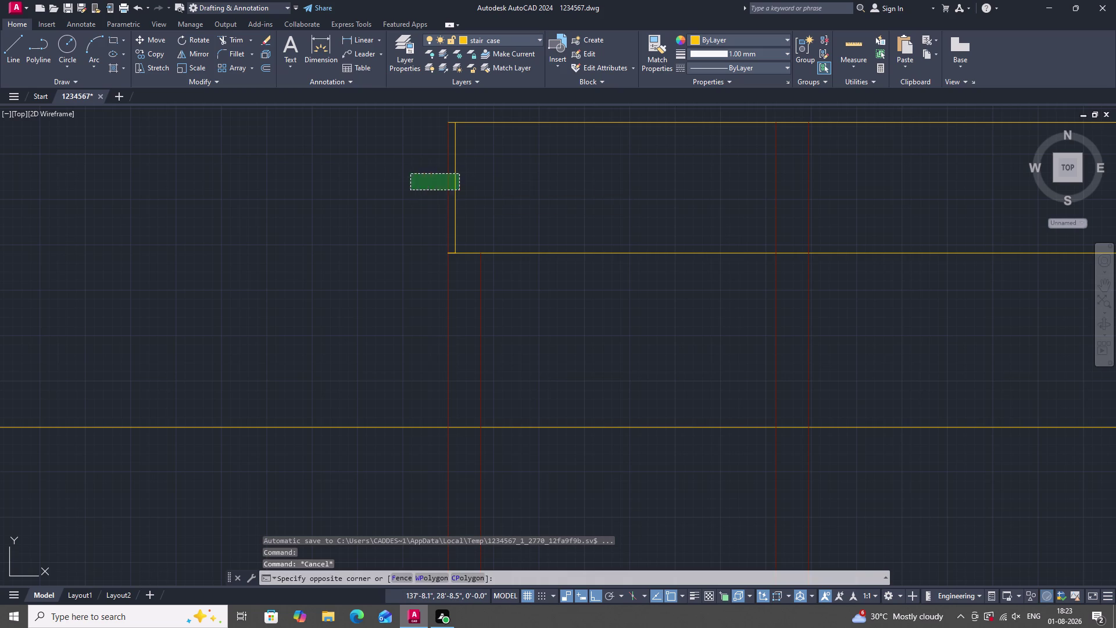
key(Escape)
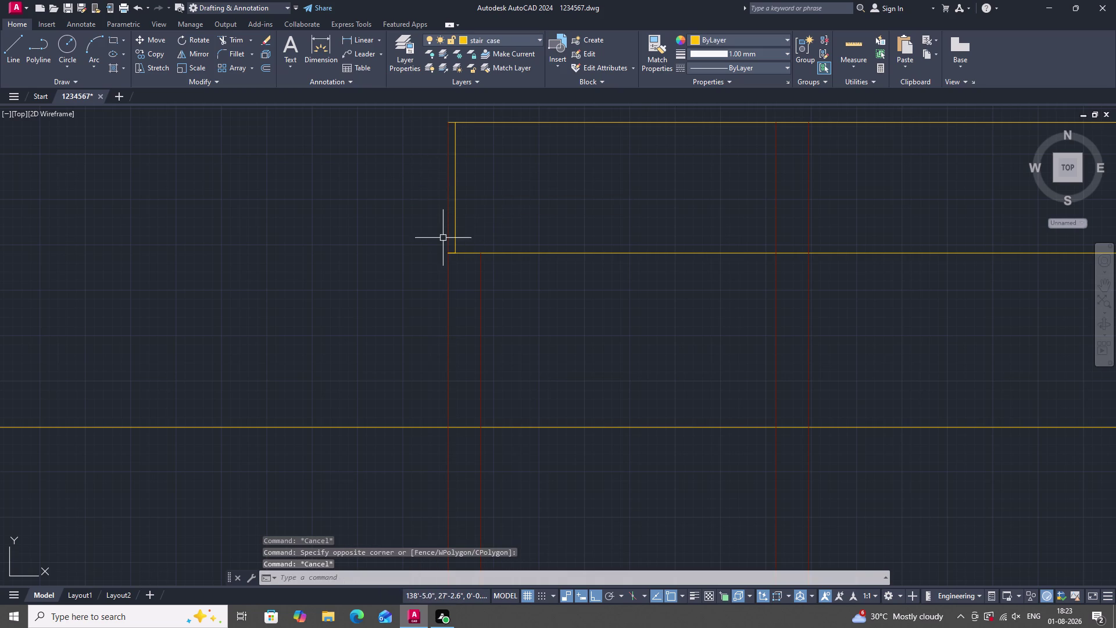
scroll(down, 3)
scroll(up, 3)
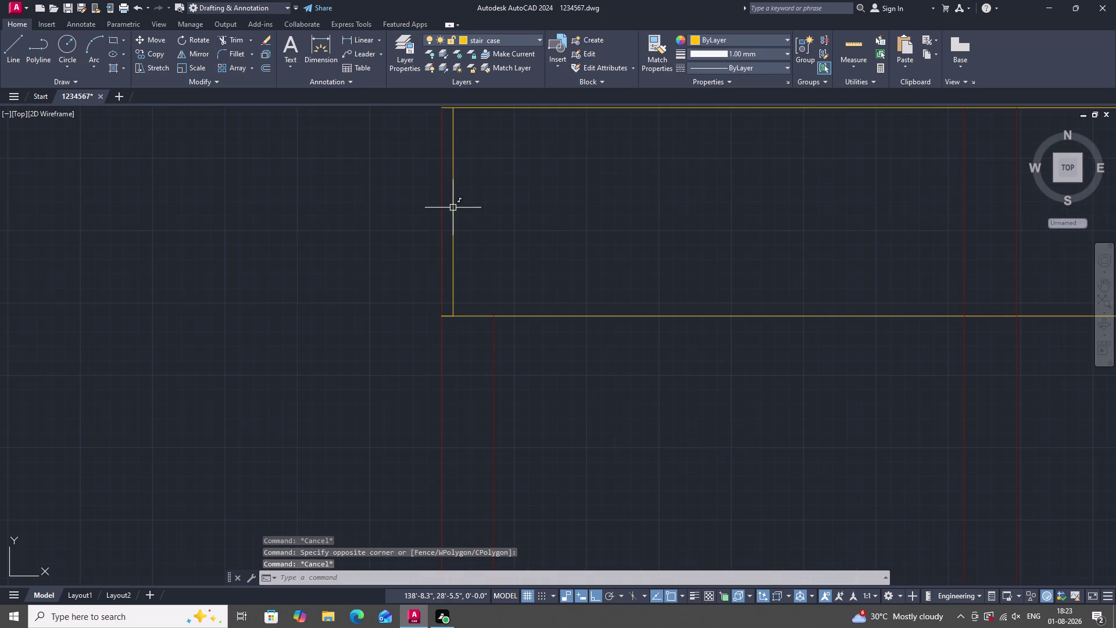
click(453, 207)
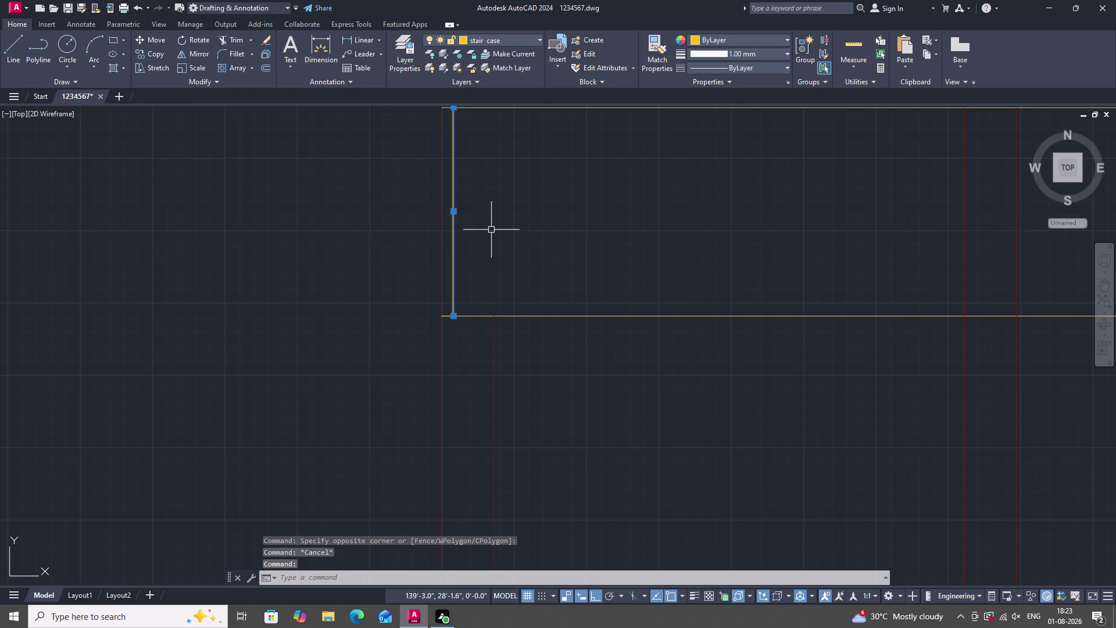
key(Escape)
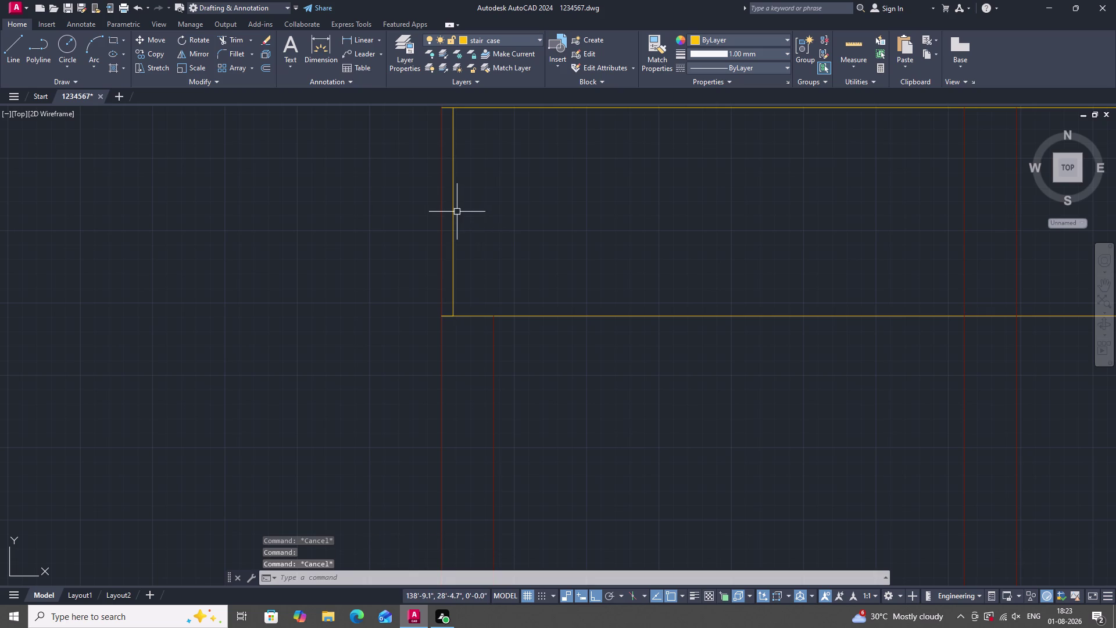
scroll(down, 3)
scroll(down, 3)
scroll(up, 3)
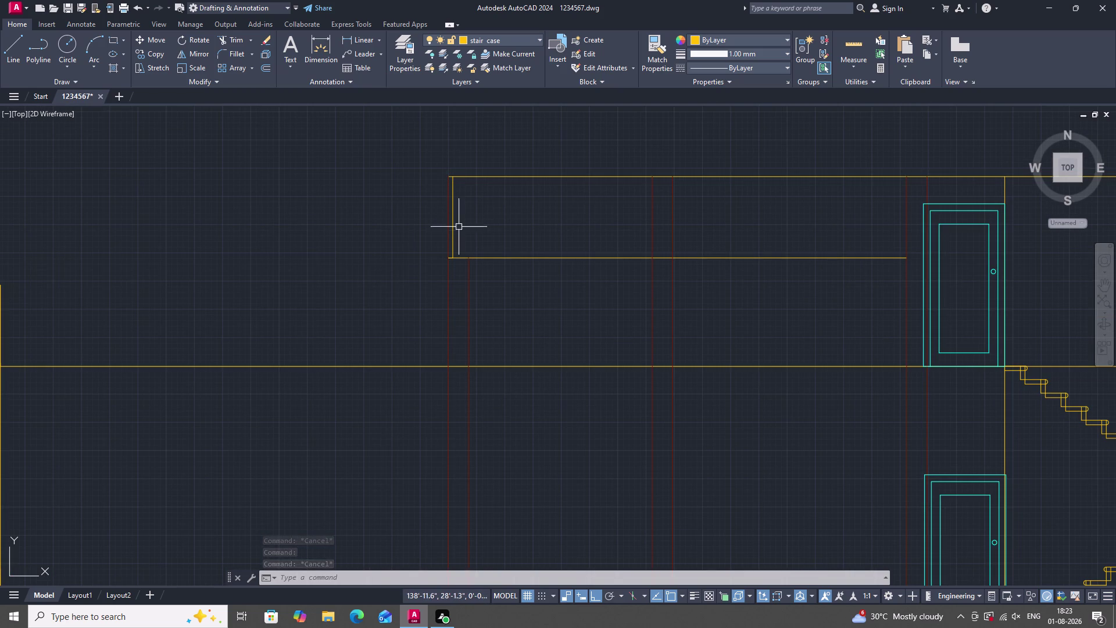
text(TR)
key(space)
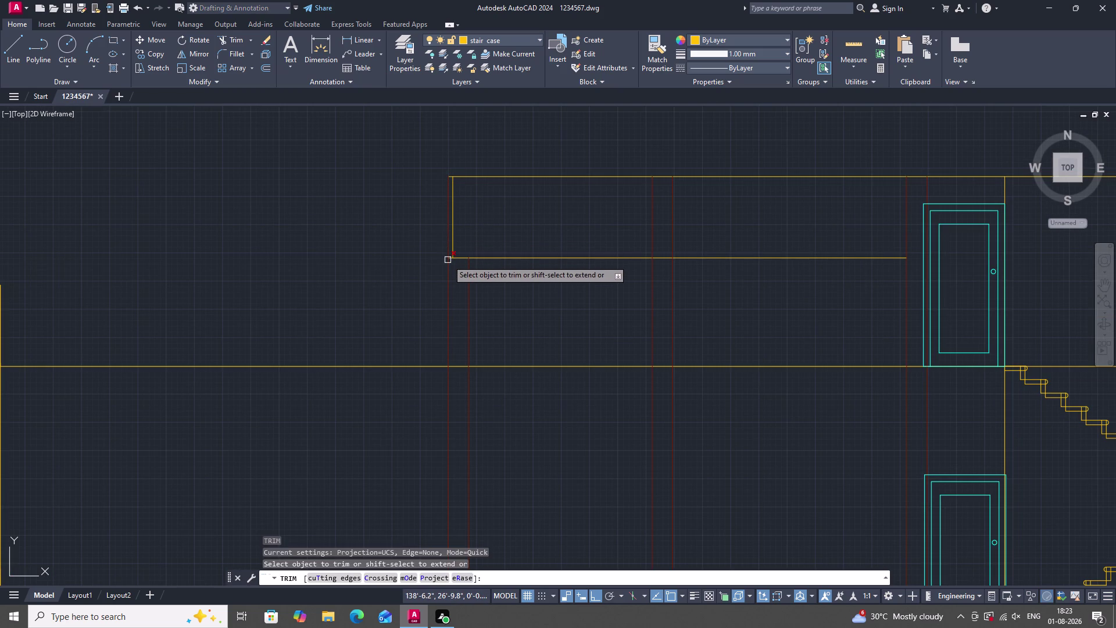
click(448, 266)
key(Escape)
drag(468, 231, 463, 232)
click(421, 221)
scroll(down, 3)
scroll(up, 3)
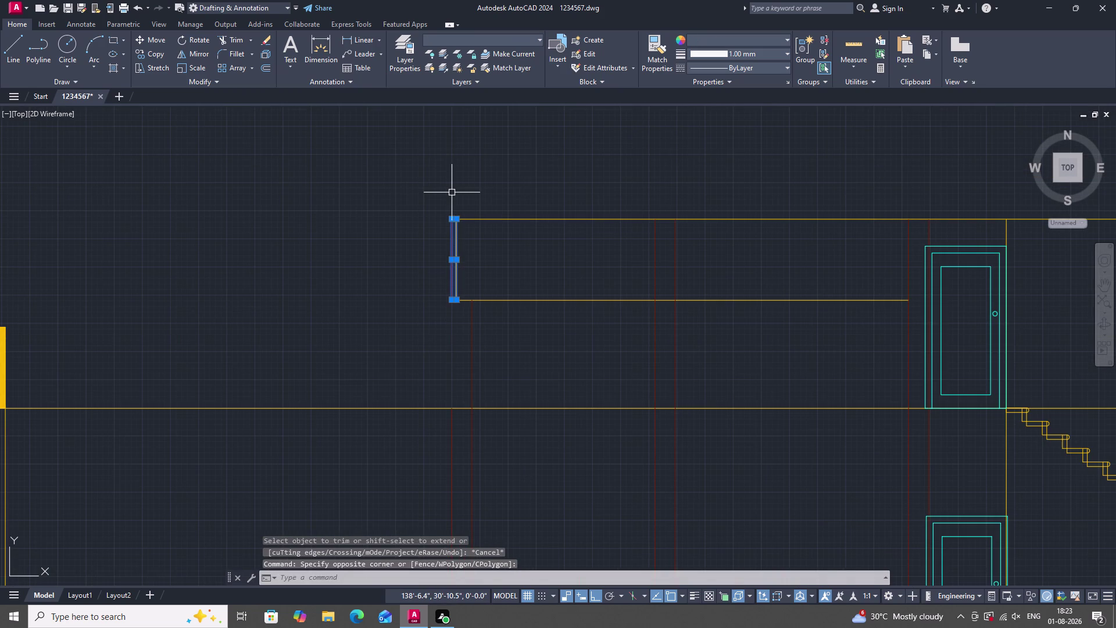
Copy the left railing post using its foot as the base point.
text(CO)
key(space)
scroll(up, 3)
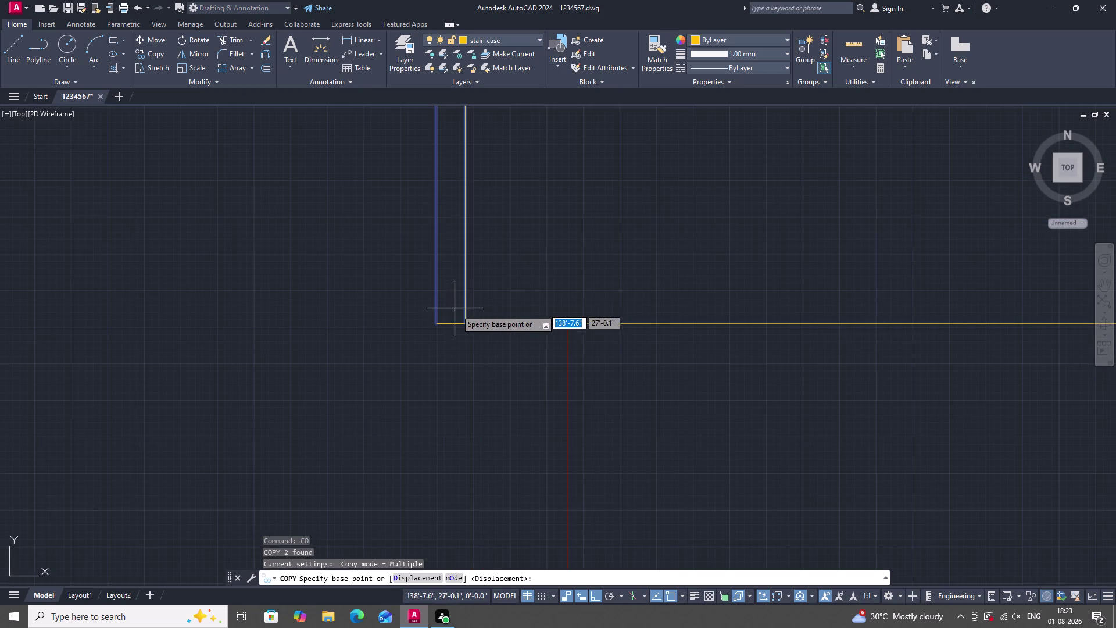
drag(437, 324, 452, 331)
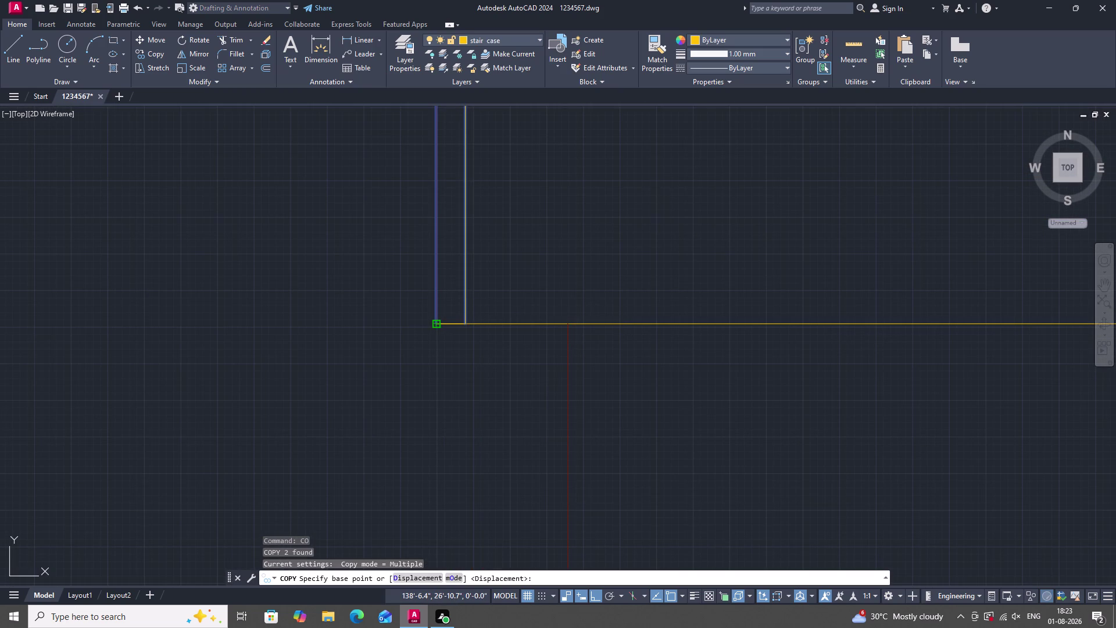
scroll(down, 3)
scroll(down, 3)
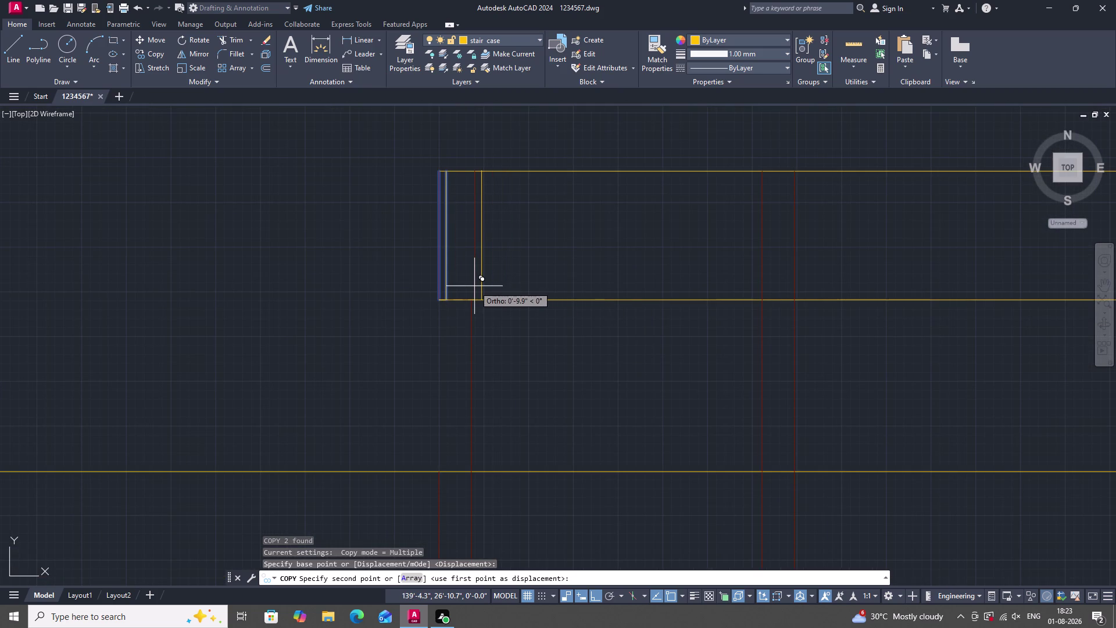
Set the copy to a 7-item array with Fit spacing.
text(A)
key(space)
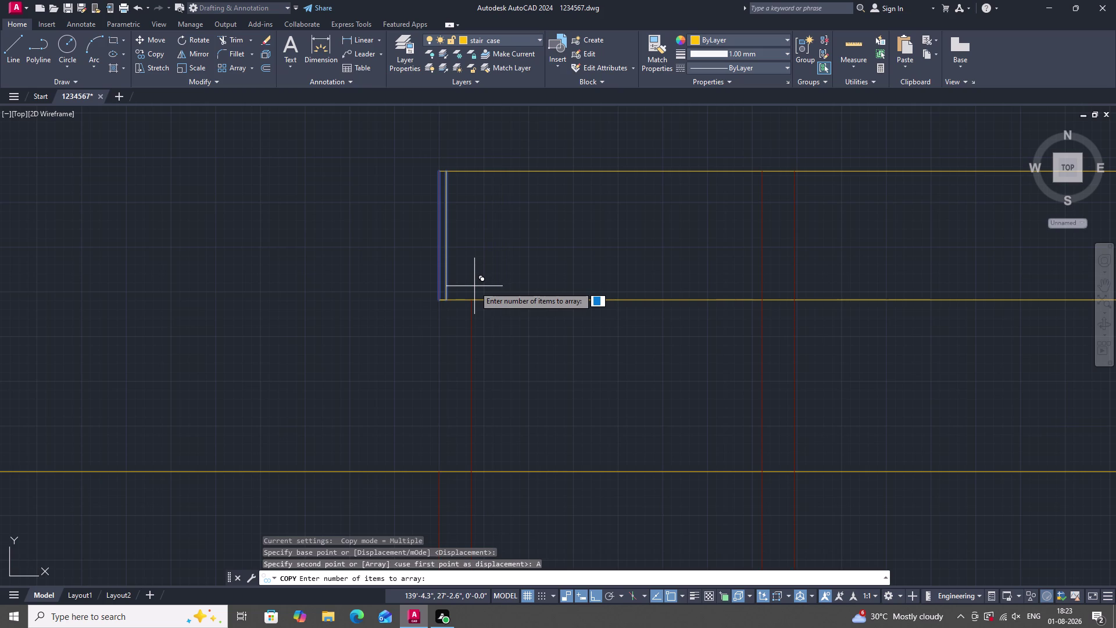
text(7)
key(space)
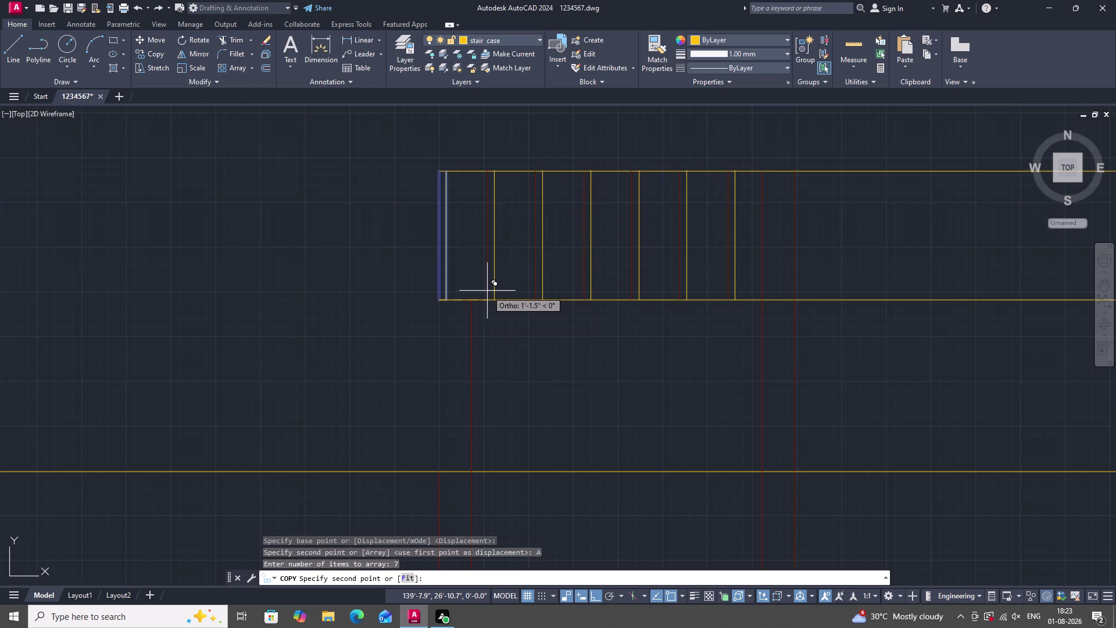
text(F)
key(space)
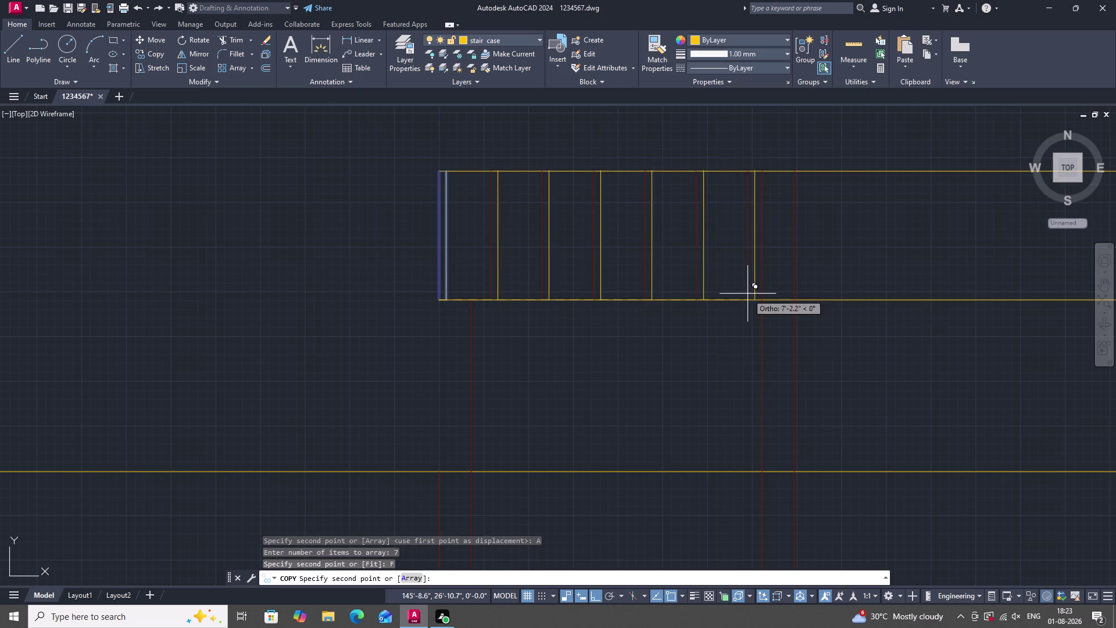
Place the last baluster at the railing's far end and end the copy.
scroll(up, 3)
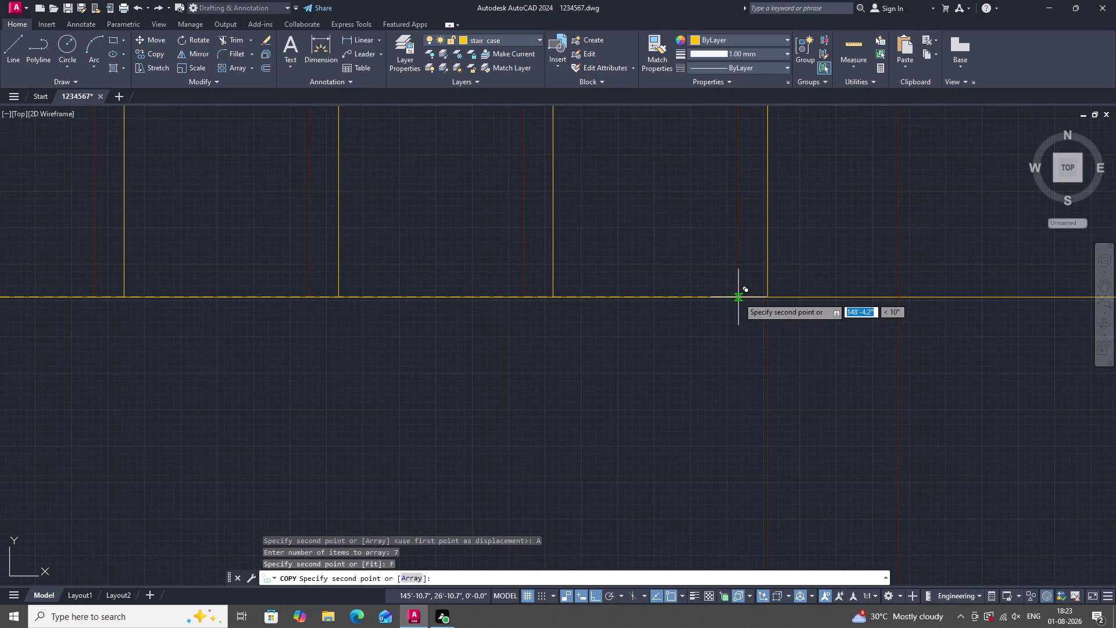
double_click(739, 297)
scroll(down, 3)
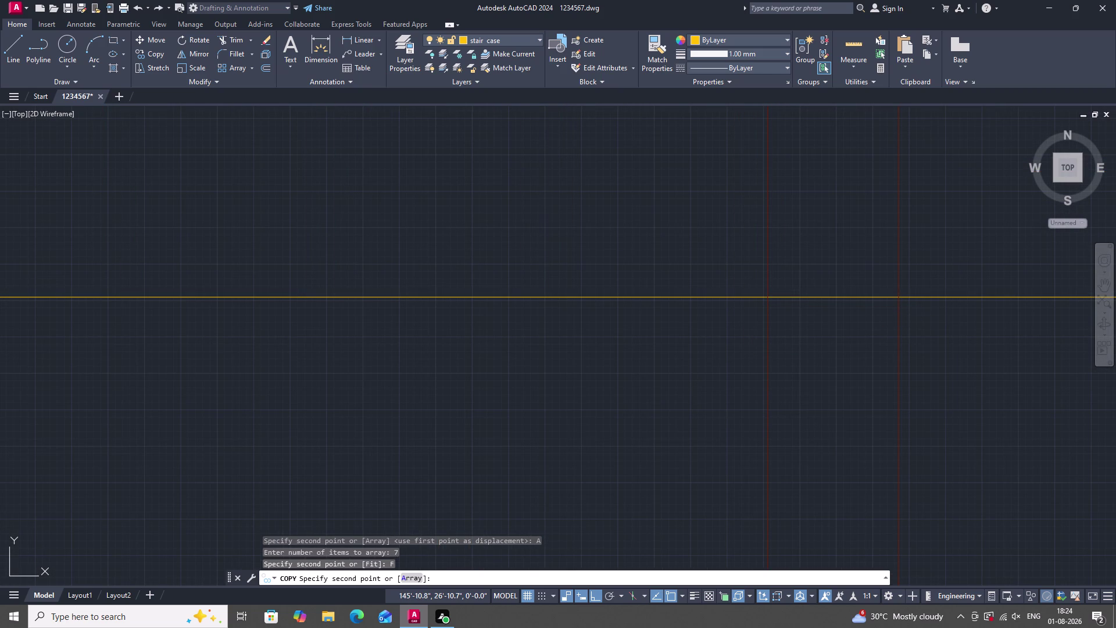
scroll(down, 3)
scroll(down, 3)
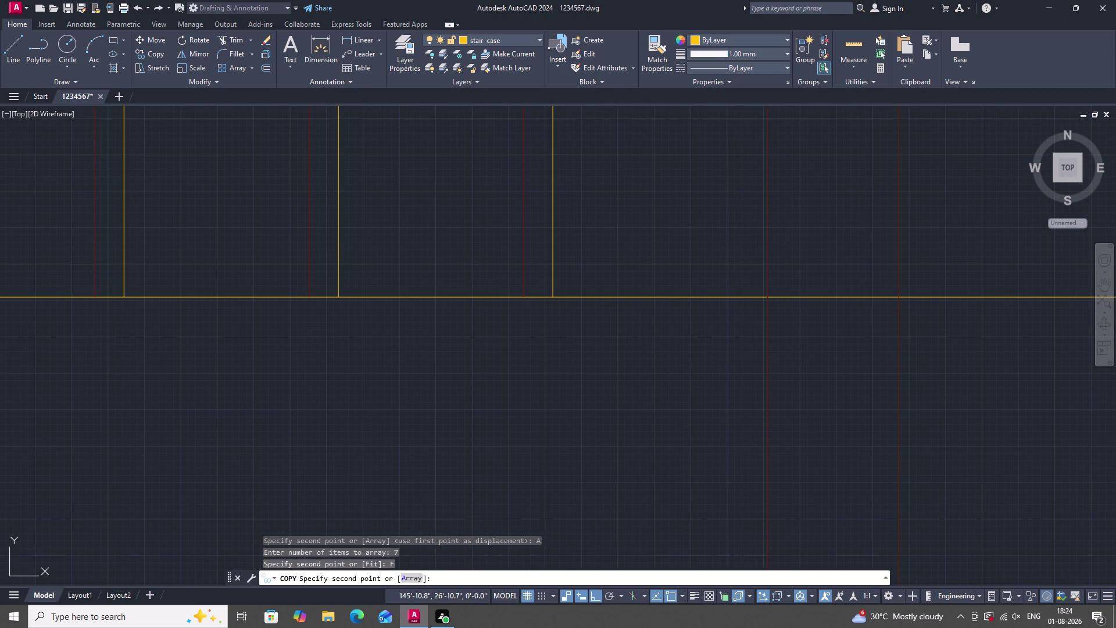
scroll(down, 3)
scroll(down, 3)
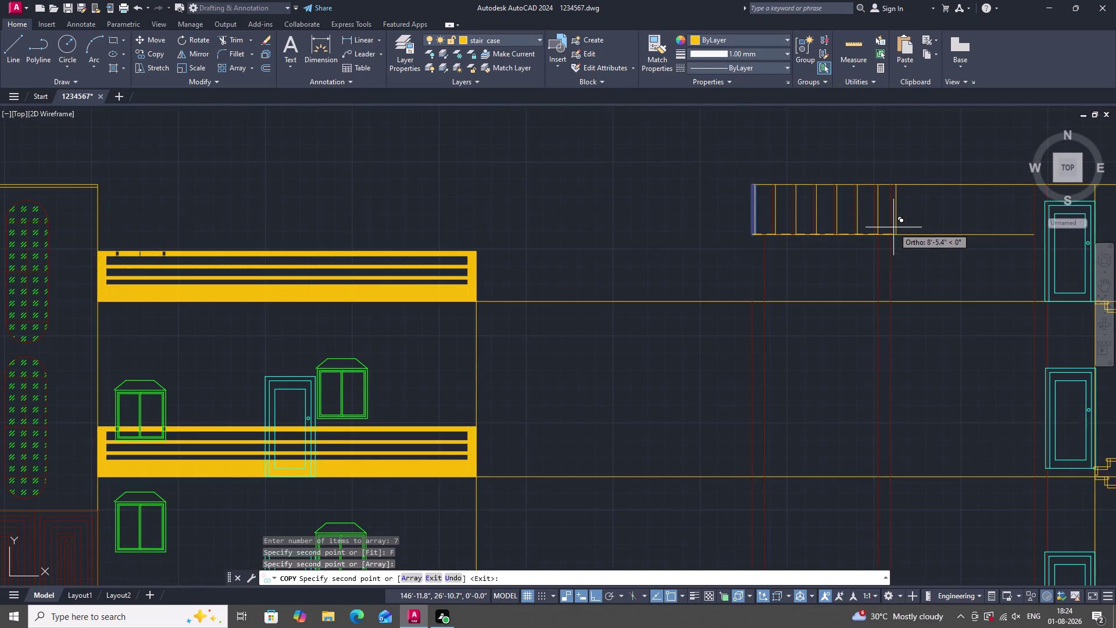
scroll(up, 3)
scroll(down, 3)
scroll(up, 3)
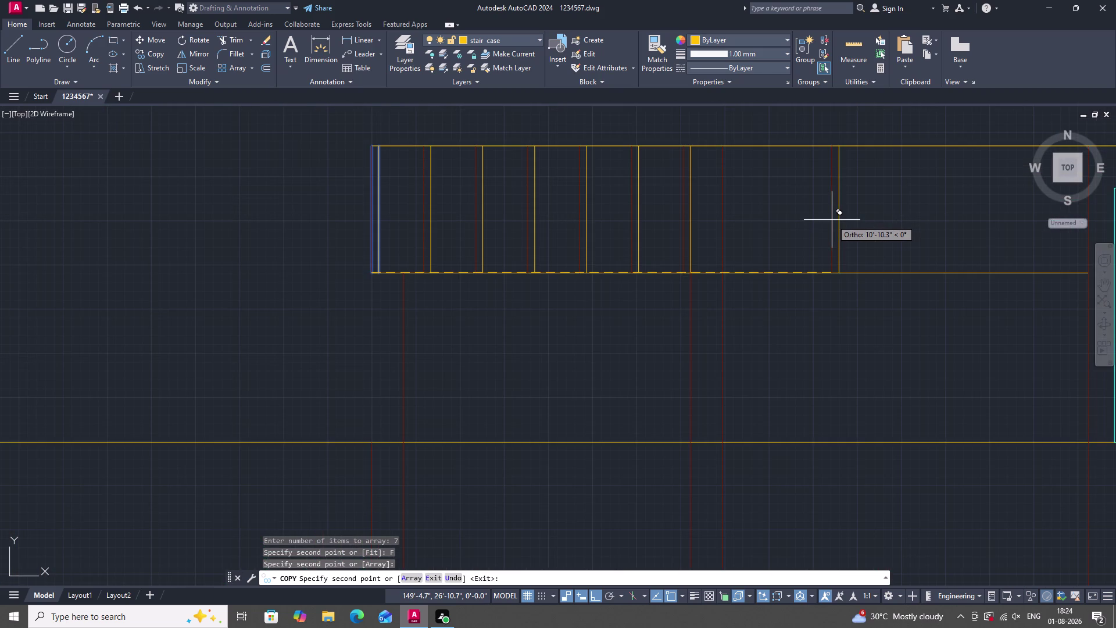
key(Escape)
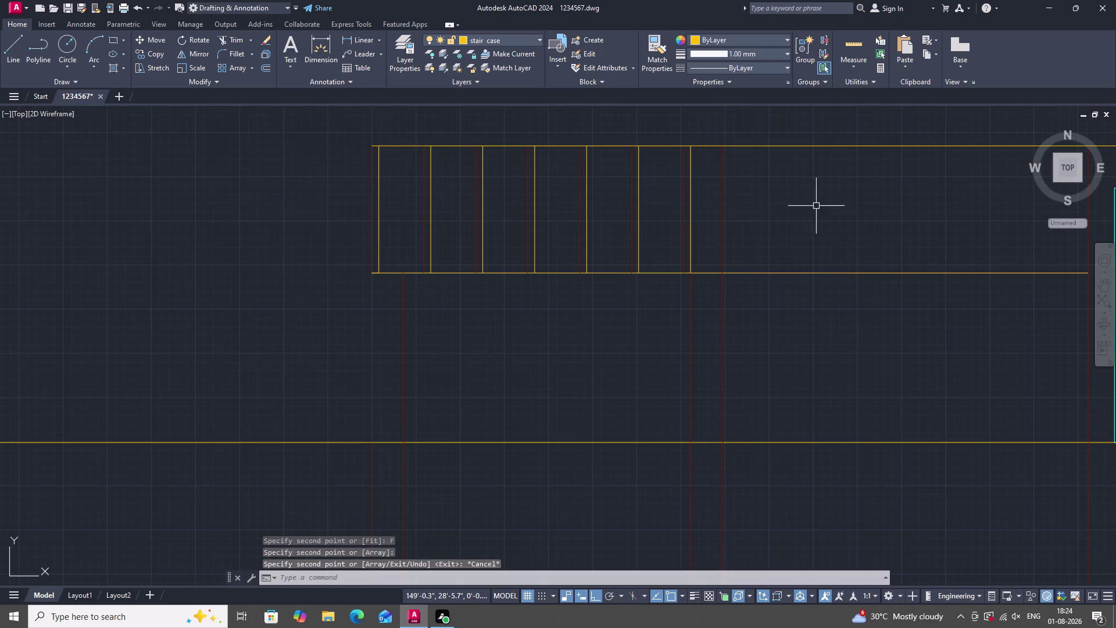
scroll(down, 3)
scroll(up, 3)
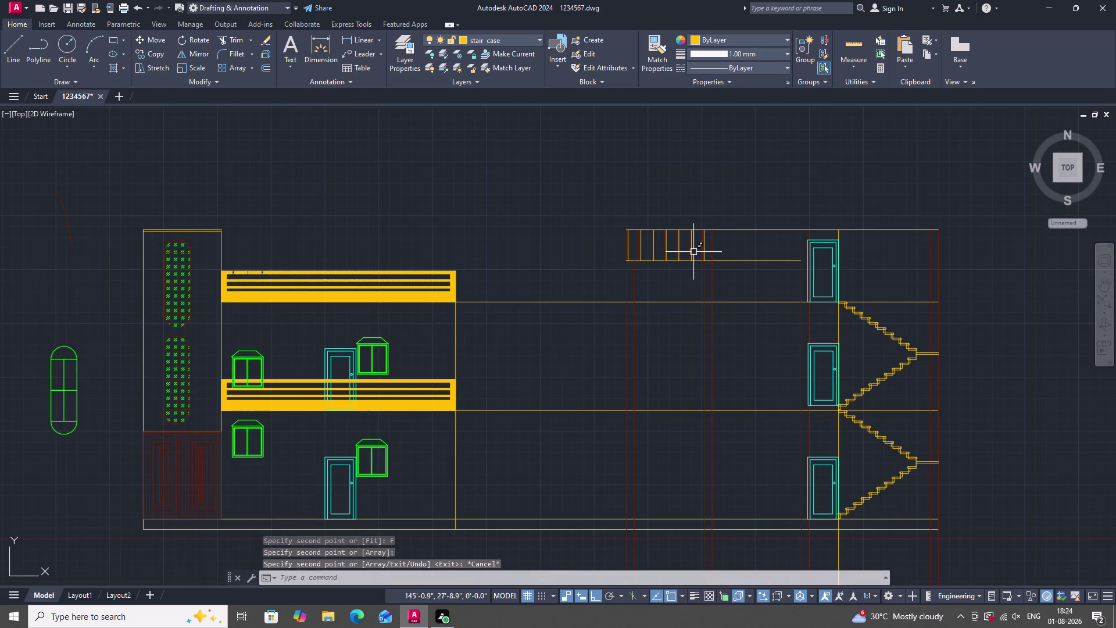
Mirror the selected balusters across the bottom rail, keeping the originals.
scroll(up, 3)
click(569, 200)
drag(569, 199, 611, 225)
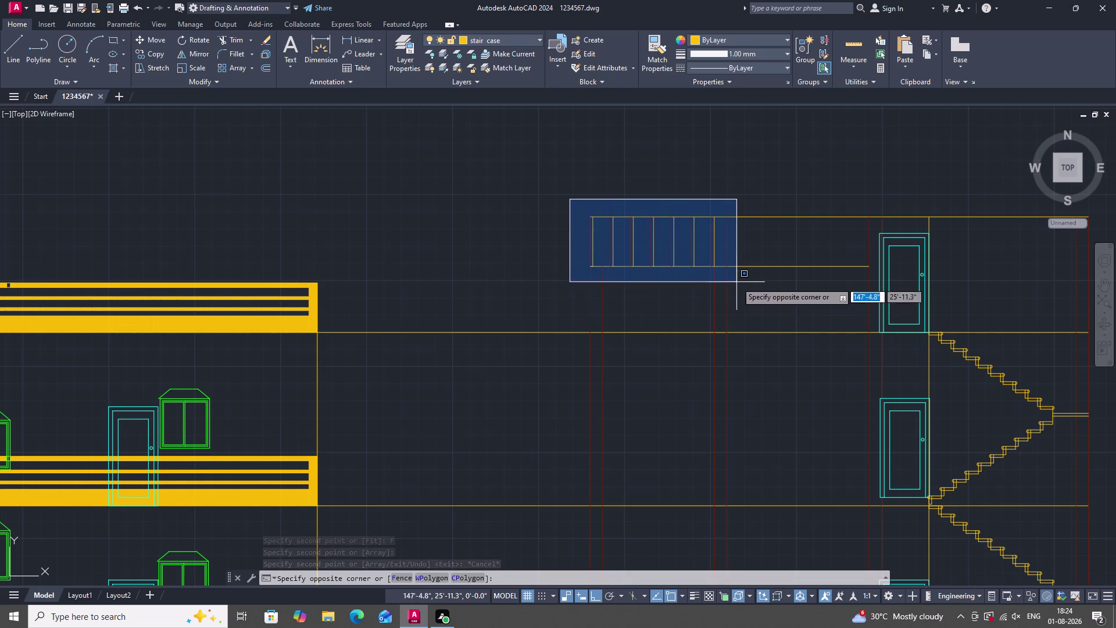
click(737, 282)
scroll(up, 3)
text(M)
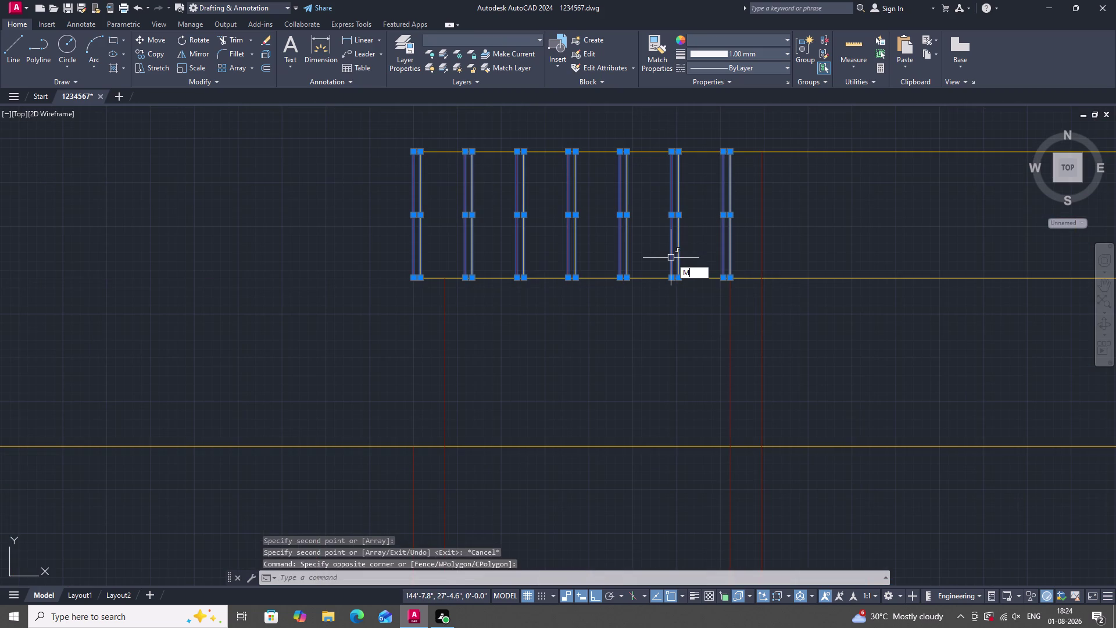
text(O)
key(BackSpace)
key(i)
key(Return)
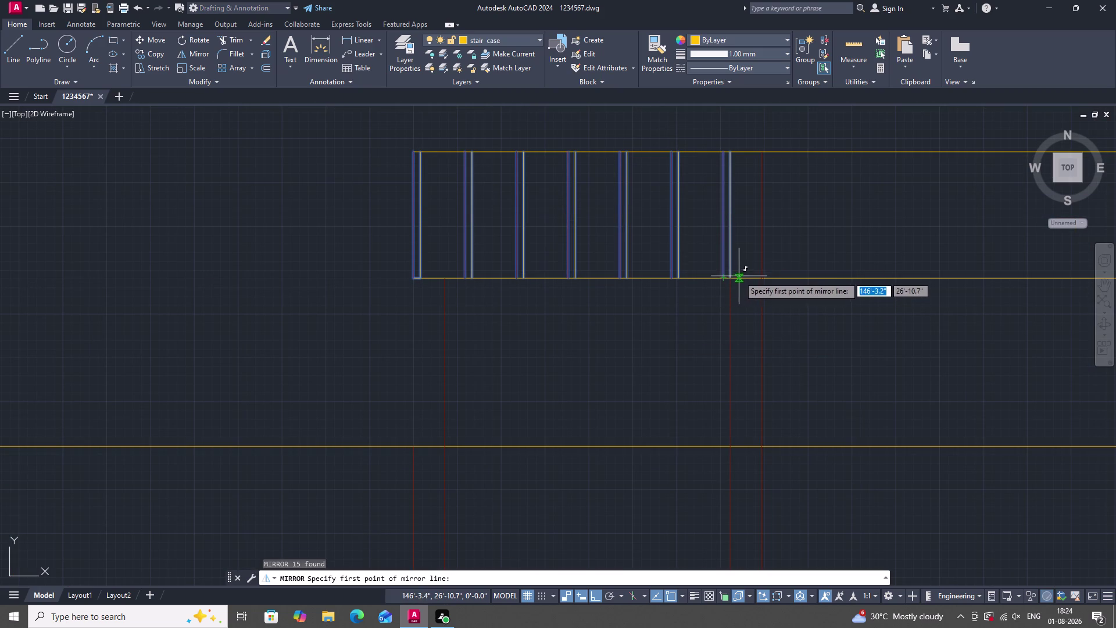
click(728, 277)
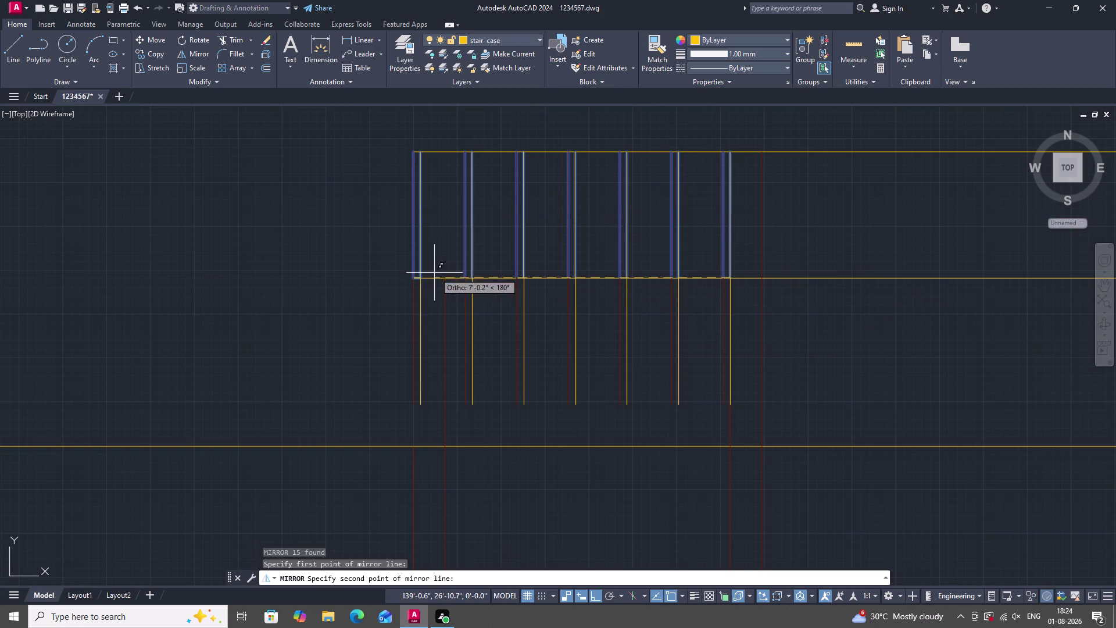
click(414, 279)
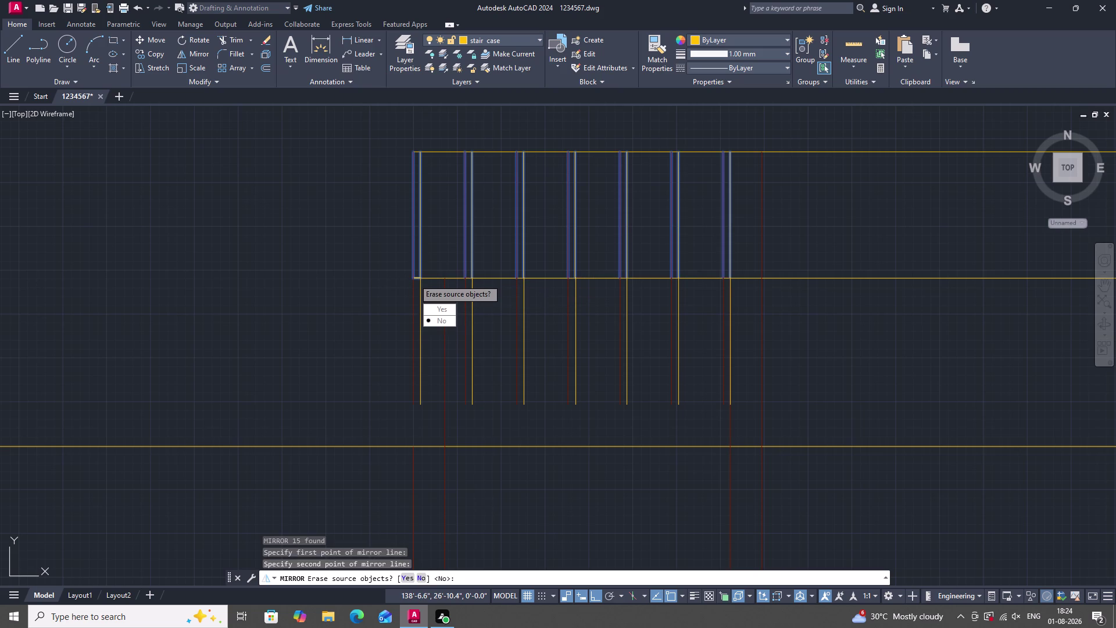
drag(443, 317, 414, 279)
Inspect the mirrored copy, then undo the last view change and the mirror.
scroll(down, 3)
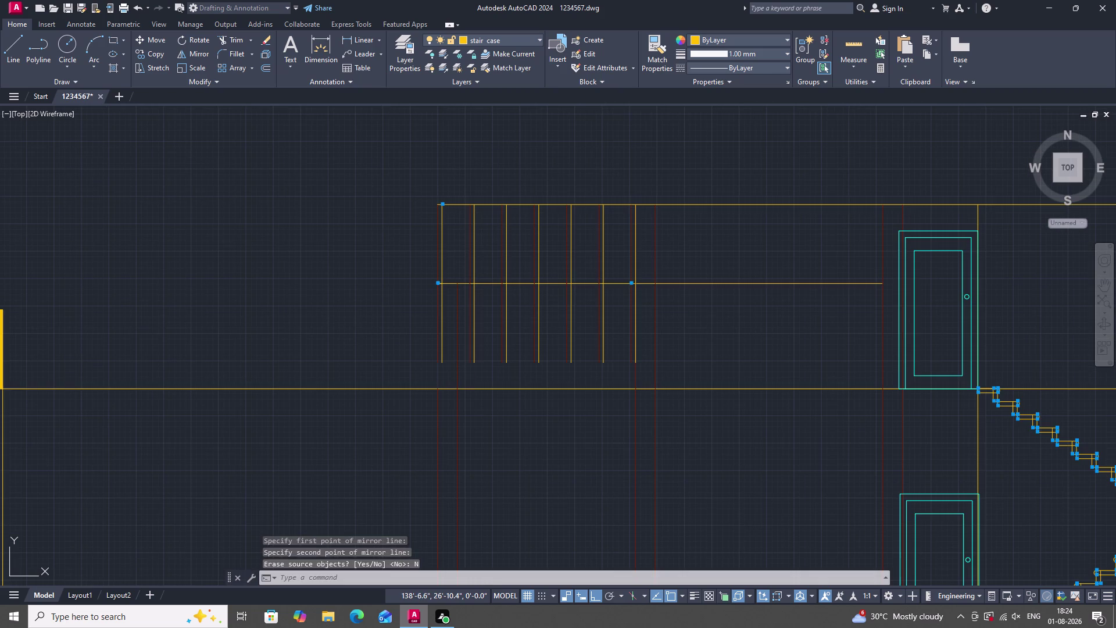
scroll(down, 3)
scroll(down, 3)
scroll(down, 3)
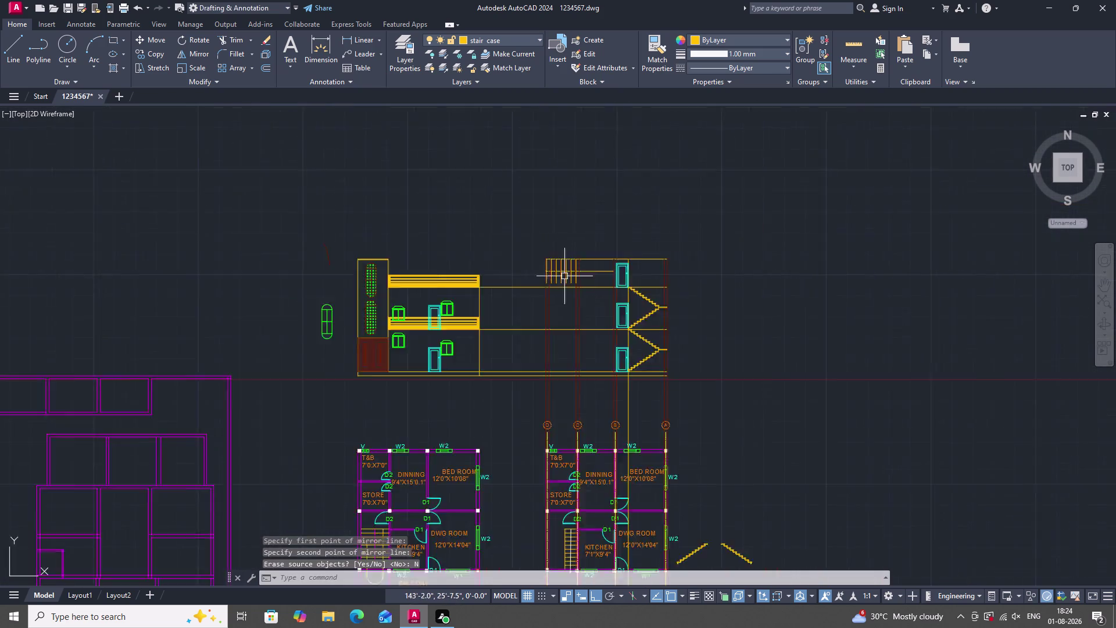
scroll(up, 3)
scroll(up, 3)
scroll(down, 3)
scroll(up, 3)
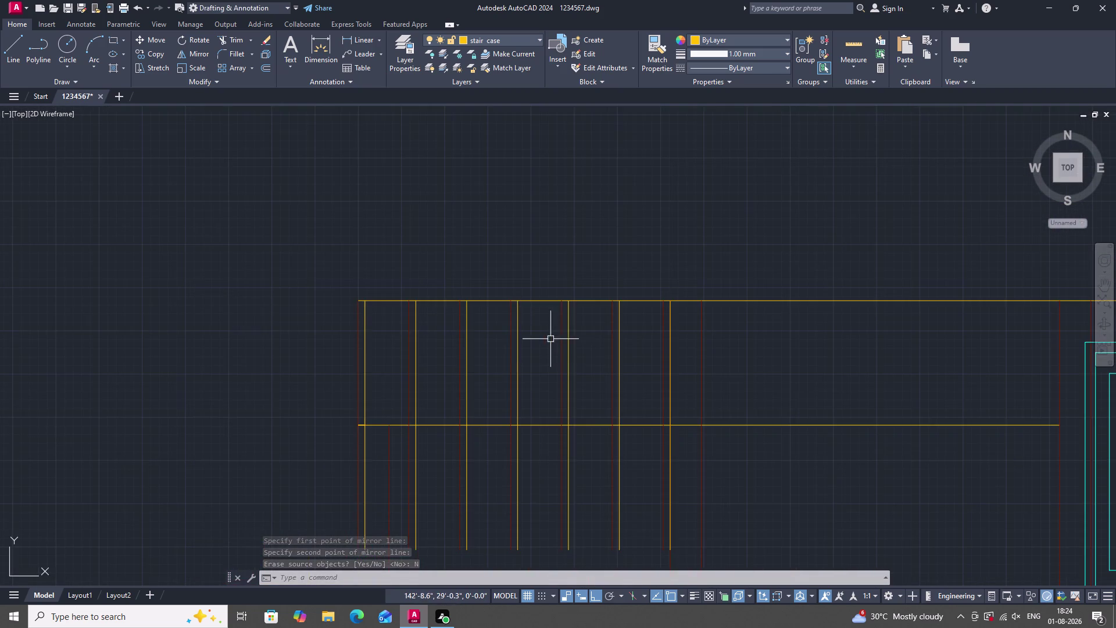
scroll(down, 3)
scroll(up, 3)
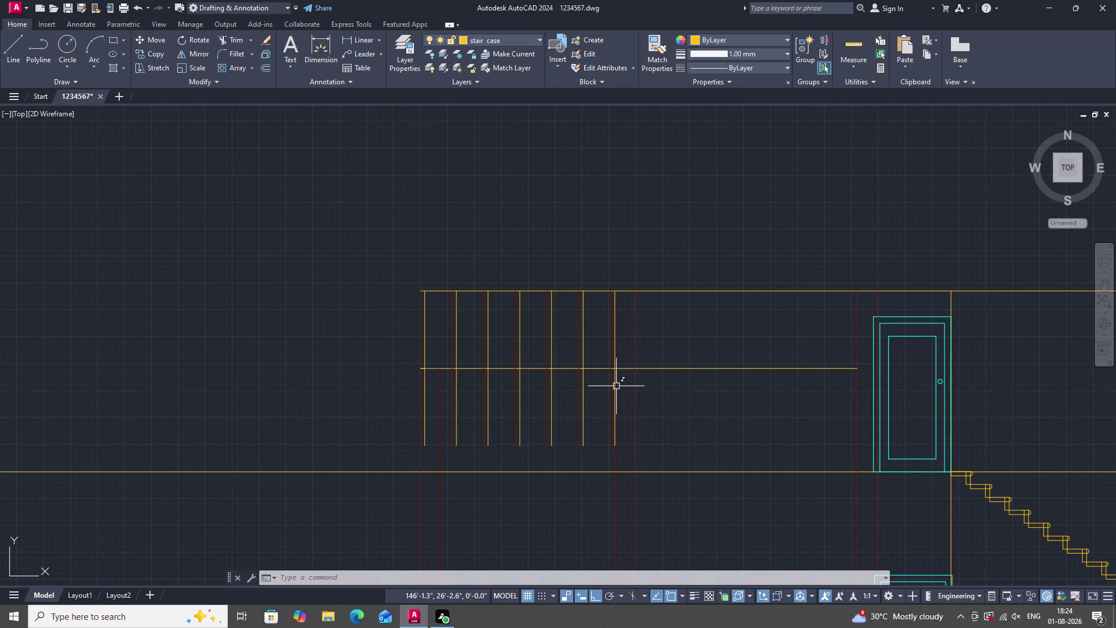
key(ctrl+z)
key(ctrl+z)
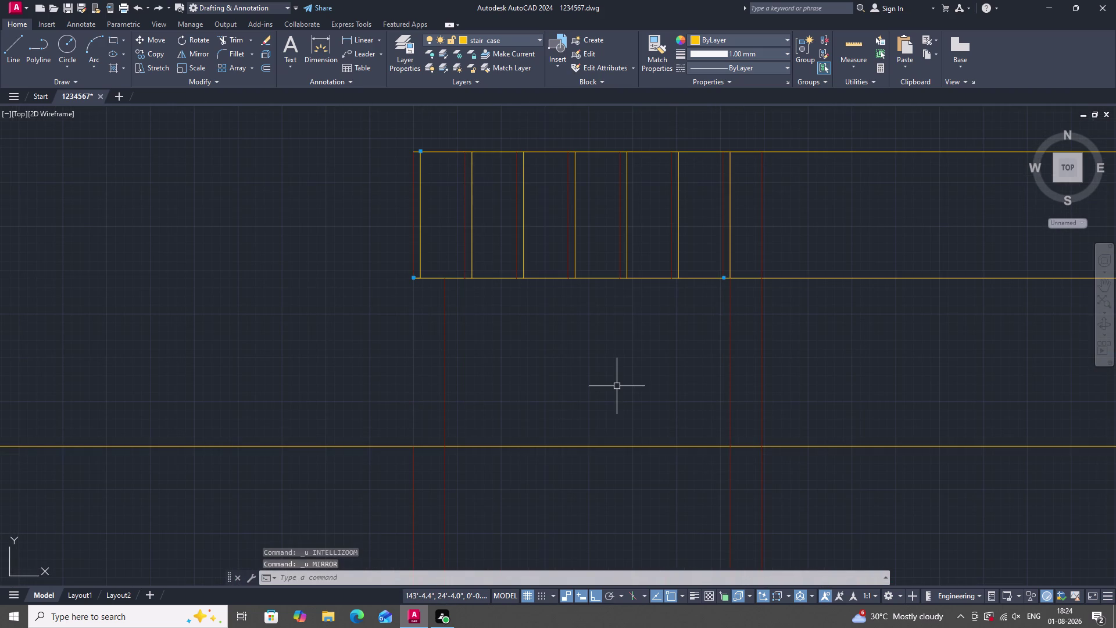
Mirror the balusters between the rails about the lower rail with MI, erasing the source posts.
drag(801, 218, 800, 219)
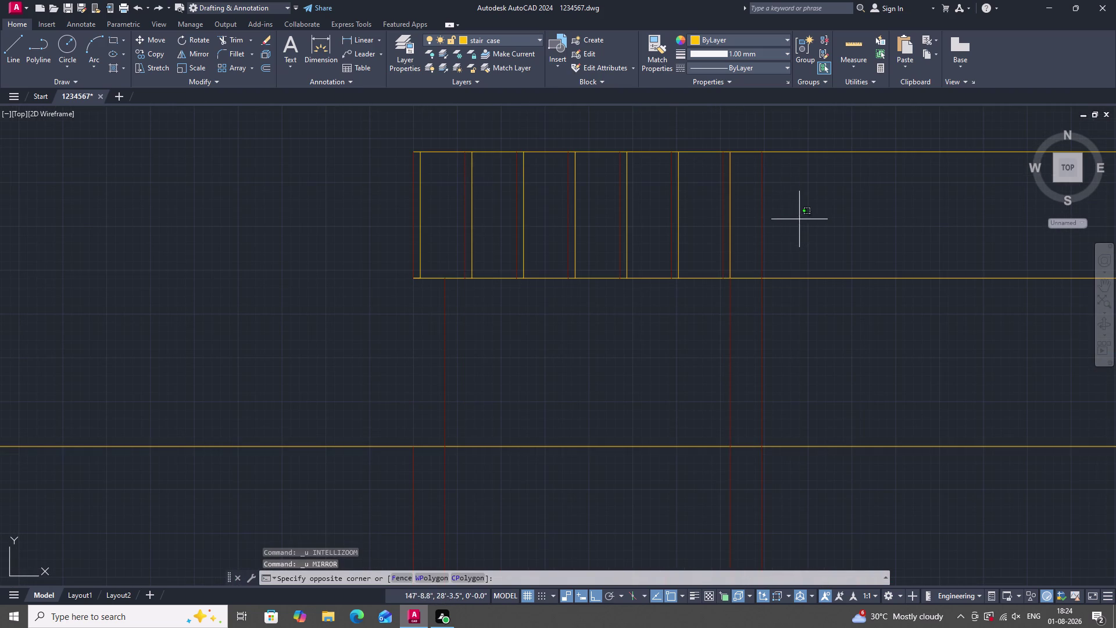
drag(800, 220, 781, 219)
click(396, 214)
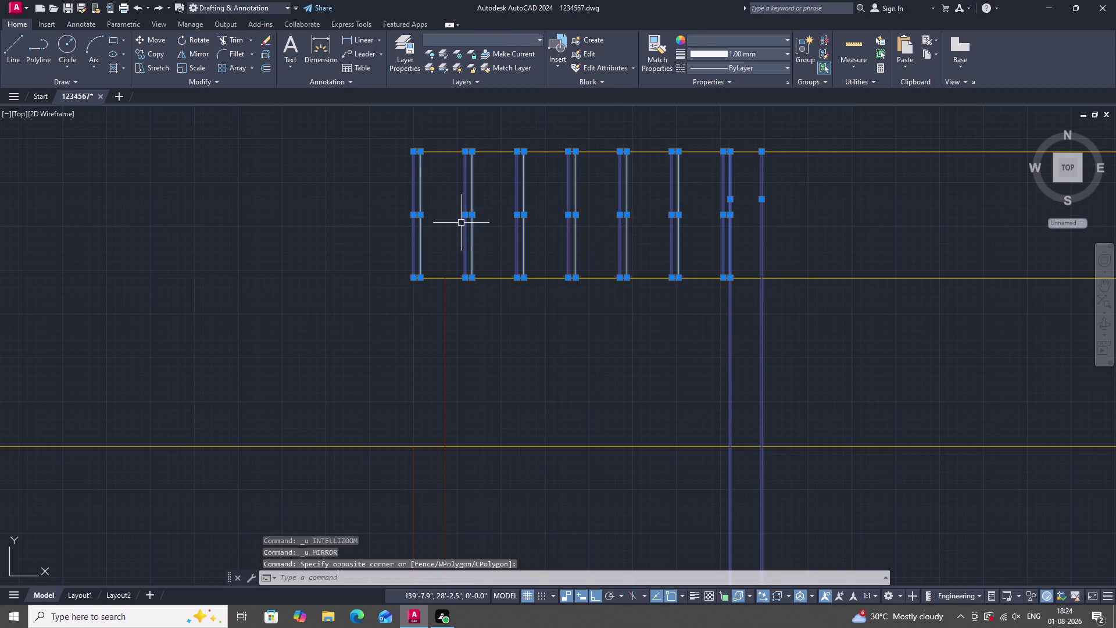
text(MI)
key(Return)
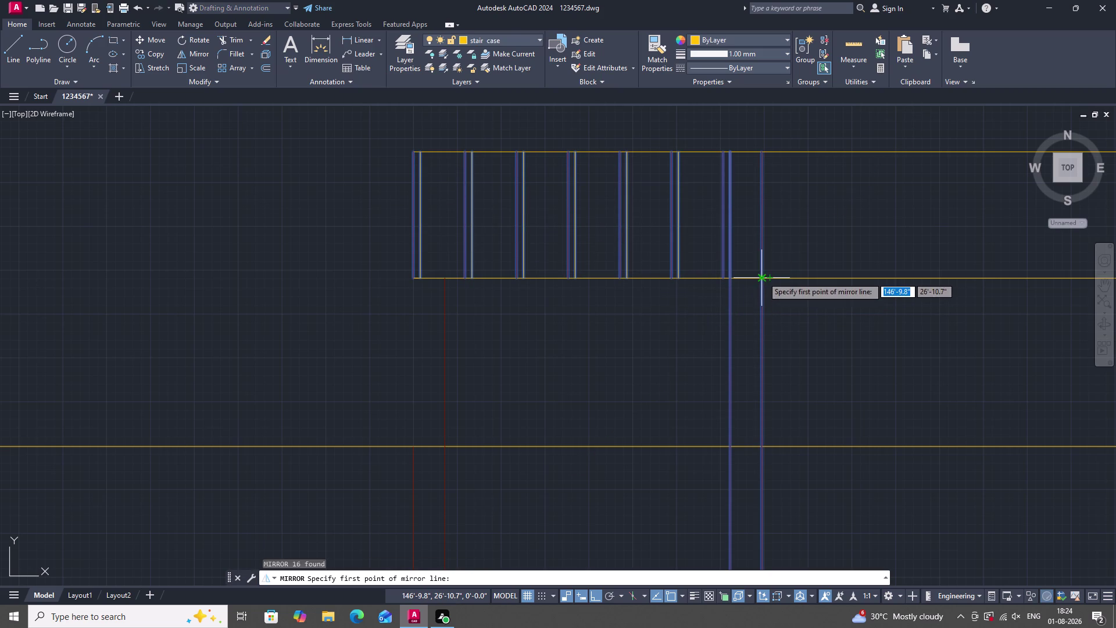
drag(764, 278, 754, 278)
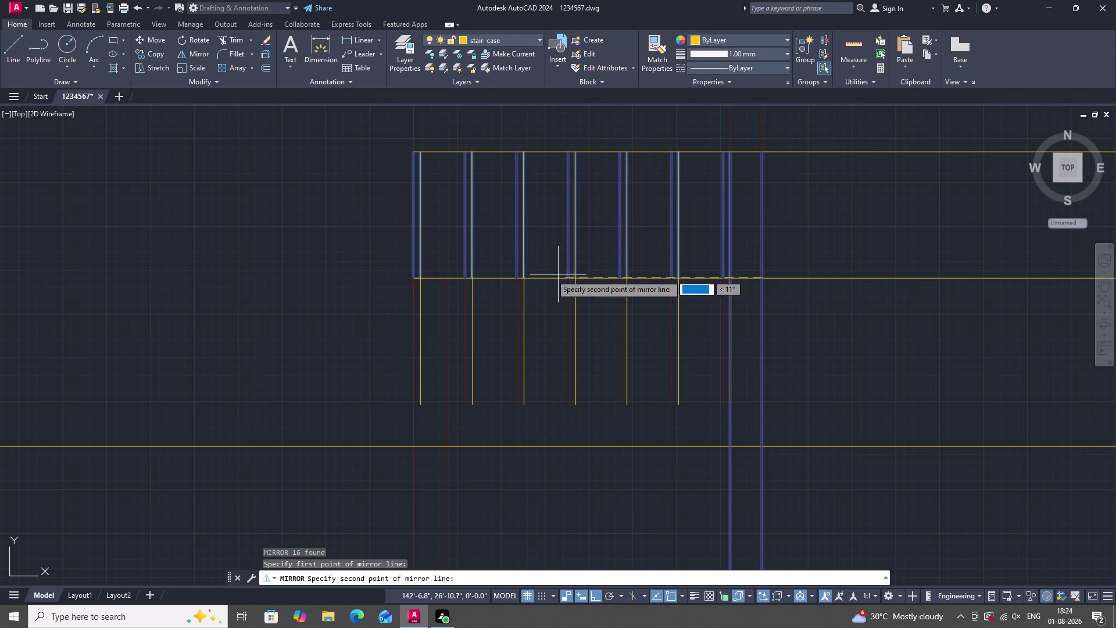
click(411, 279)
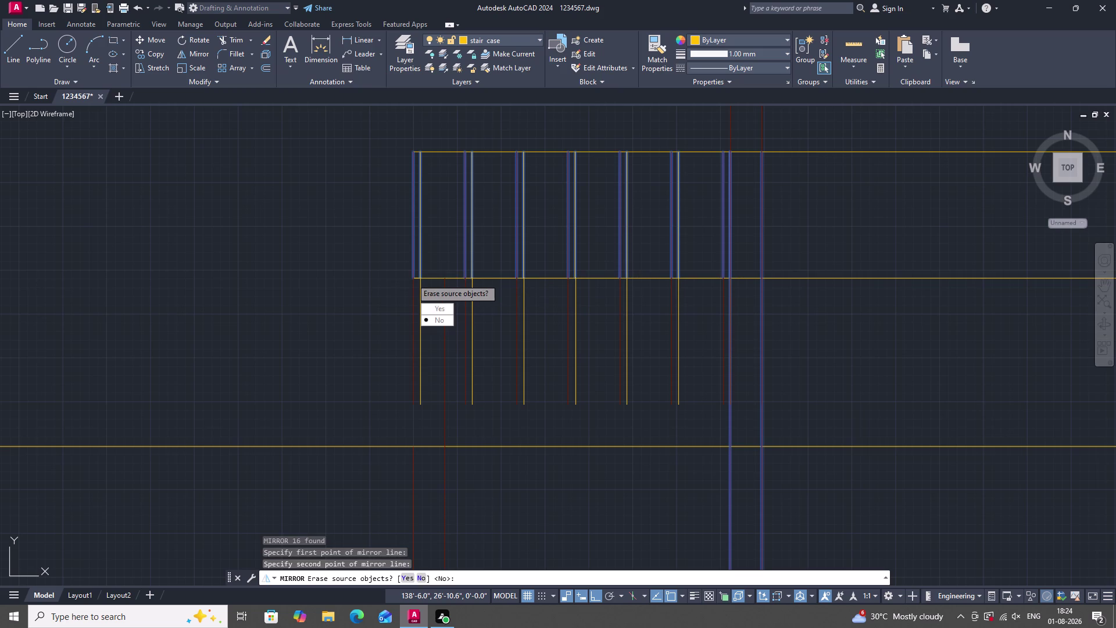
drag(438, 307, 412, 279)
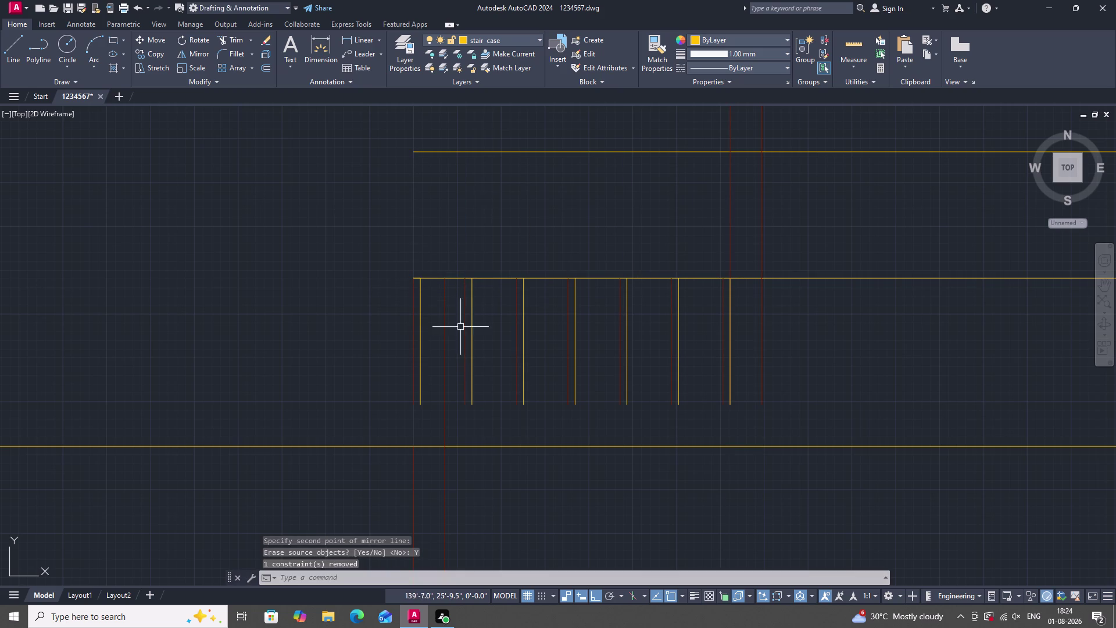
text(EX)
key(space)
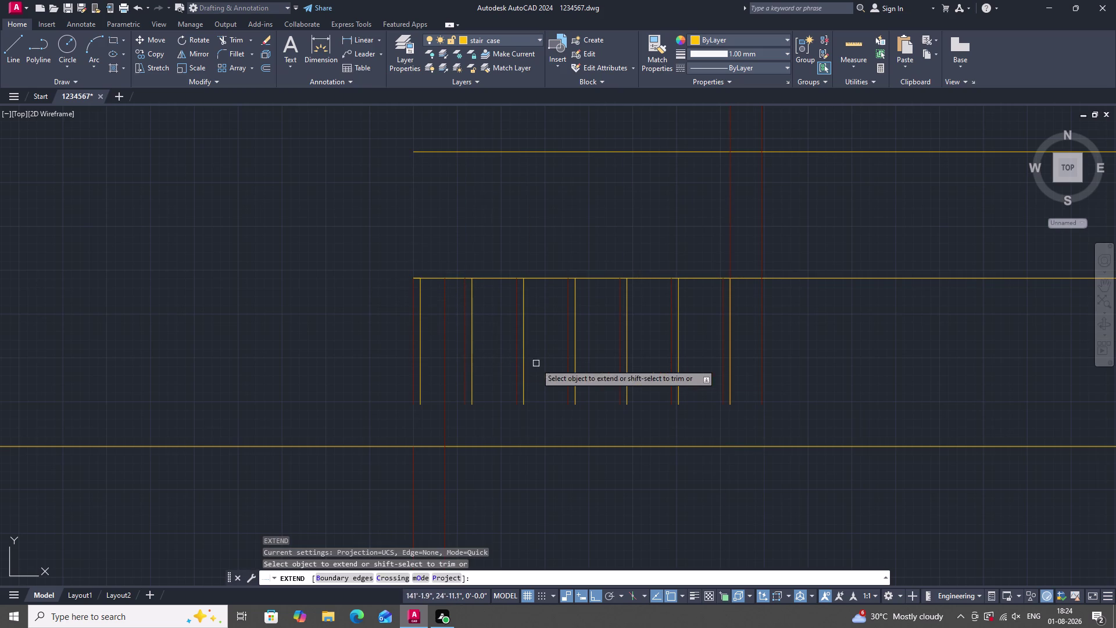
click(774, 340)
drag(774, 341, 623, 344)
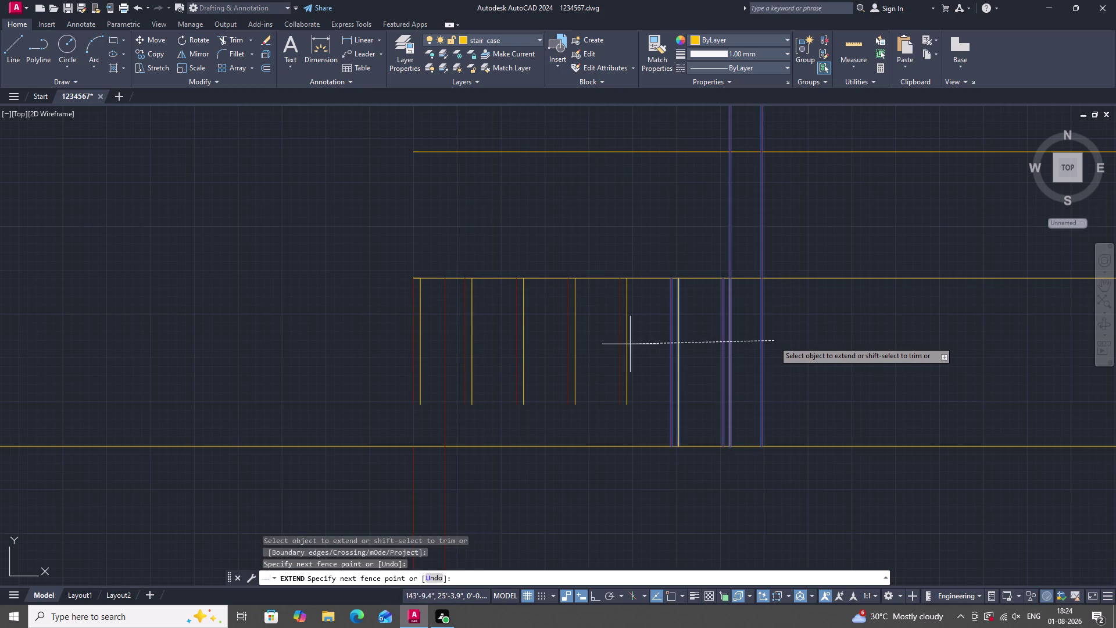
drag(622, 344, 415, 345)
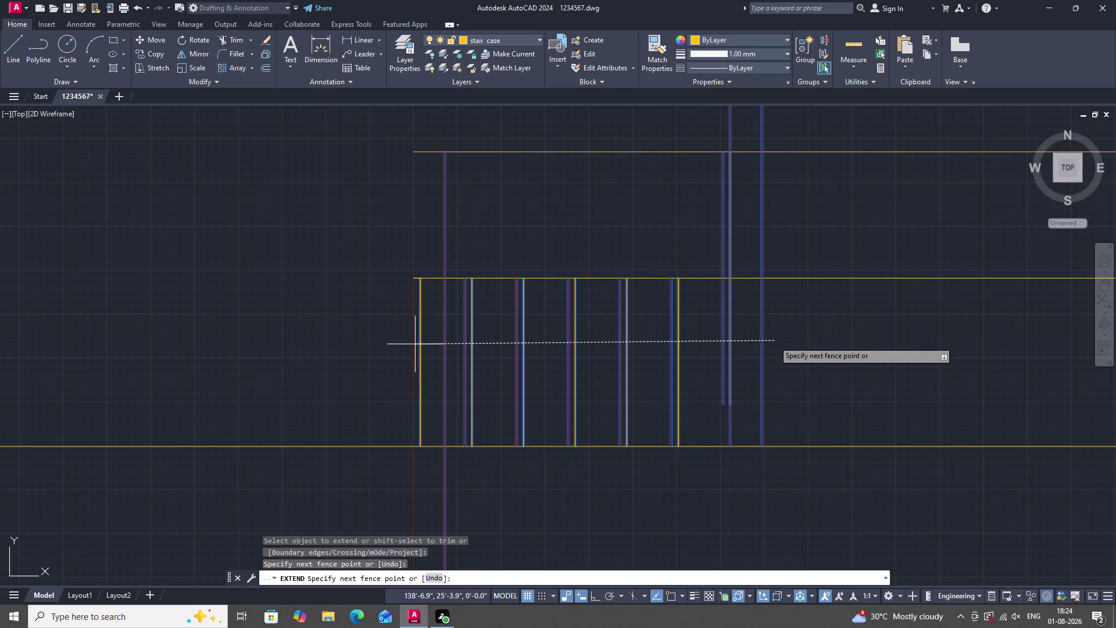
drag(415, 344, 415, 343)
drag(414, 344, 408, 344)
click(409, 343)
key(Escape)
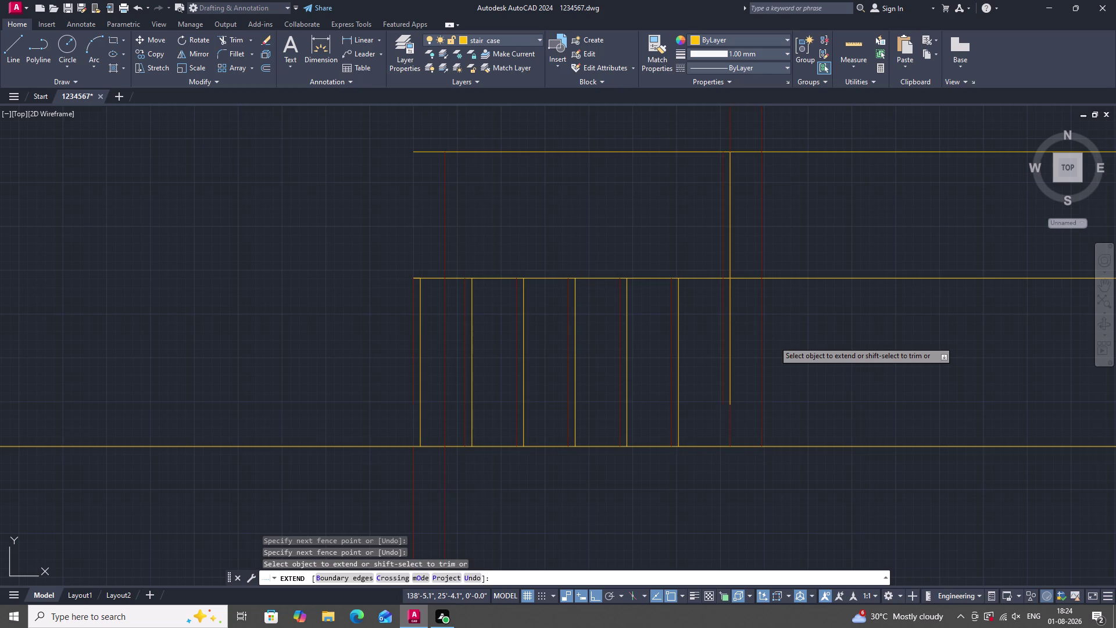
scroll(down, 3)
key(Escape)
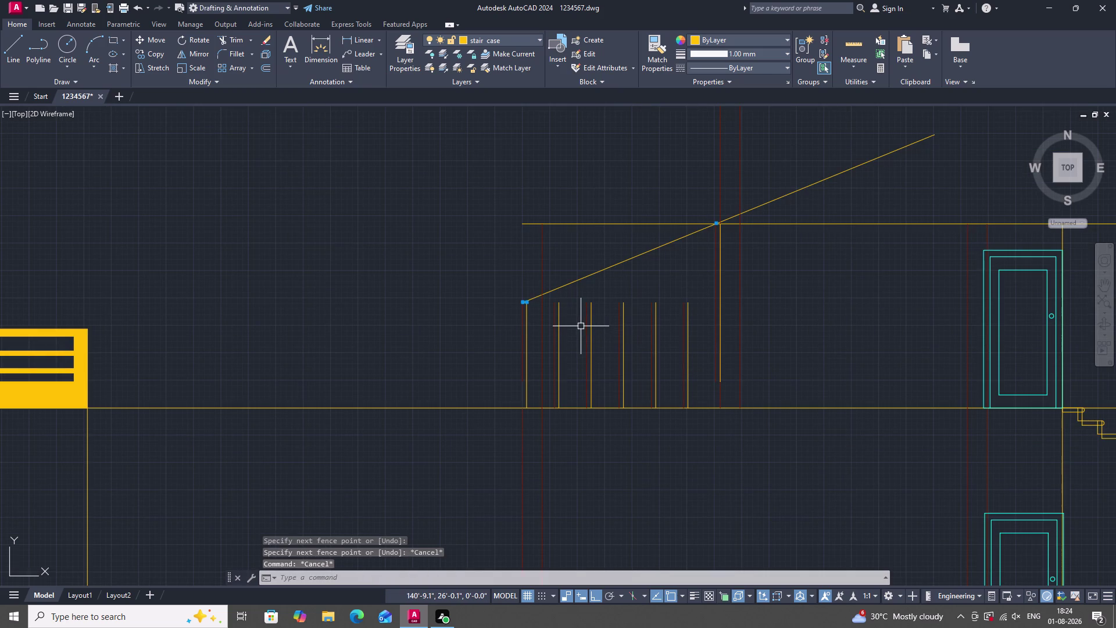
key(ctrl+z)
key(ctrl+z)
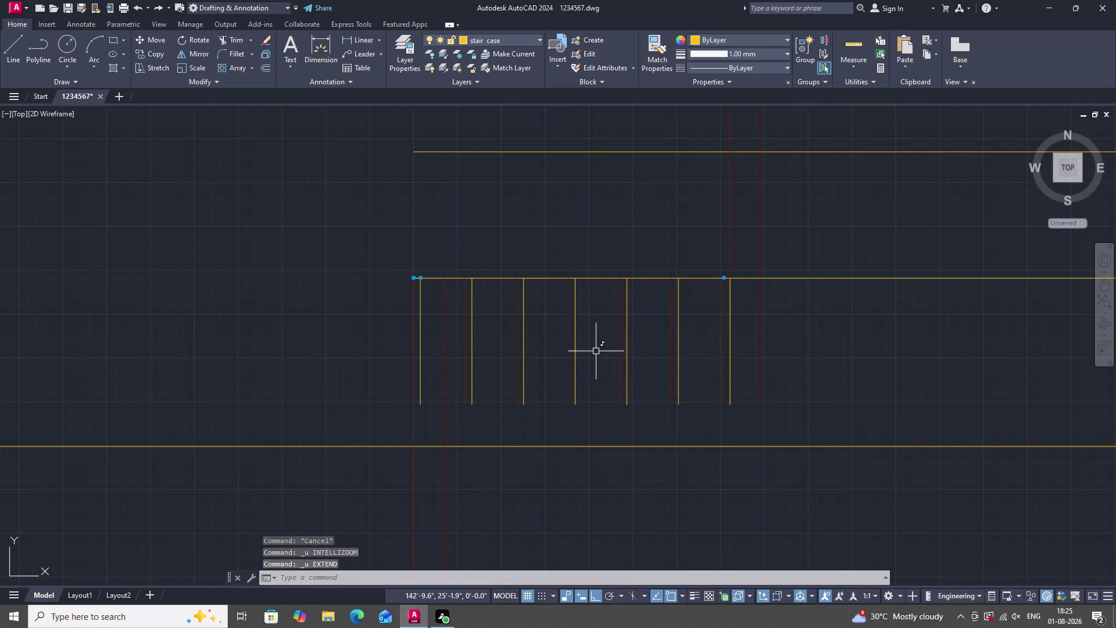
Extend the rightmost balusters down to the floor line with EX.
scroll(down, 3)
scroll(up, 3)
scroll(down, 3)
scroll(up, 3)
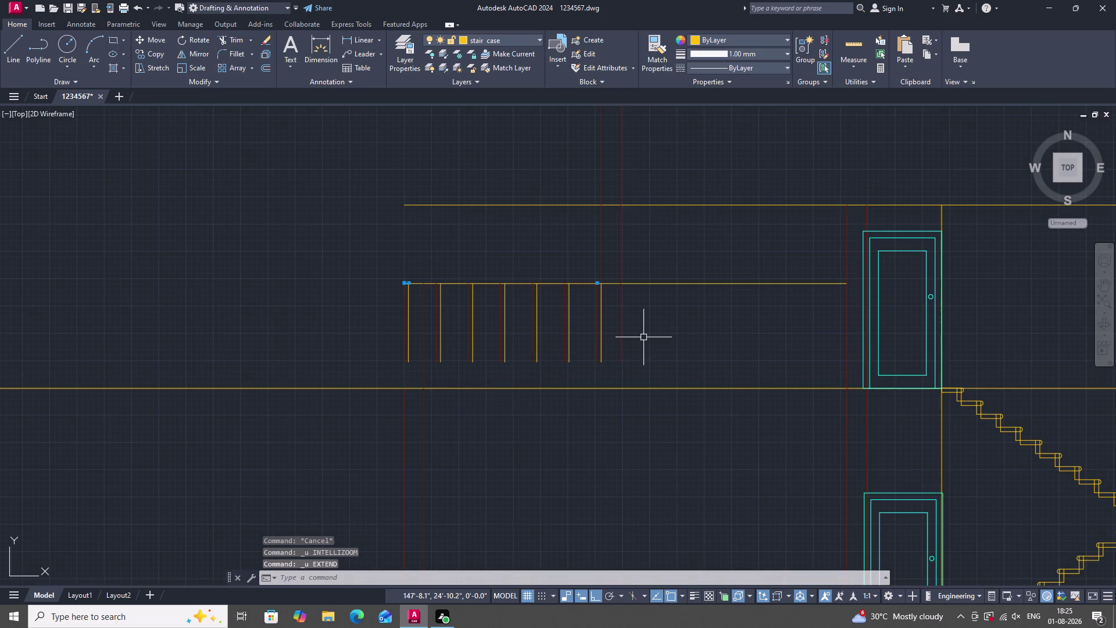
text(EX)
key(space)
drag(633, 327, 586, 329)
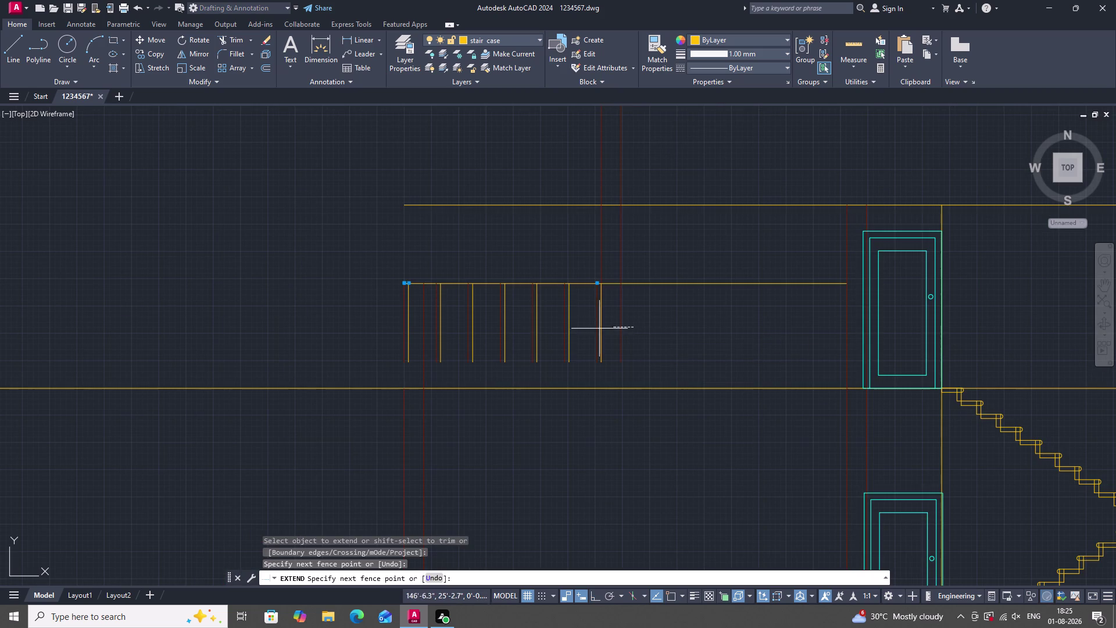
drag(585, 330, 524, 335)
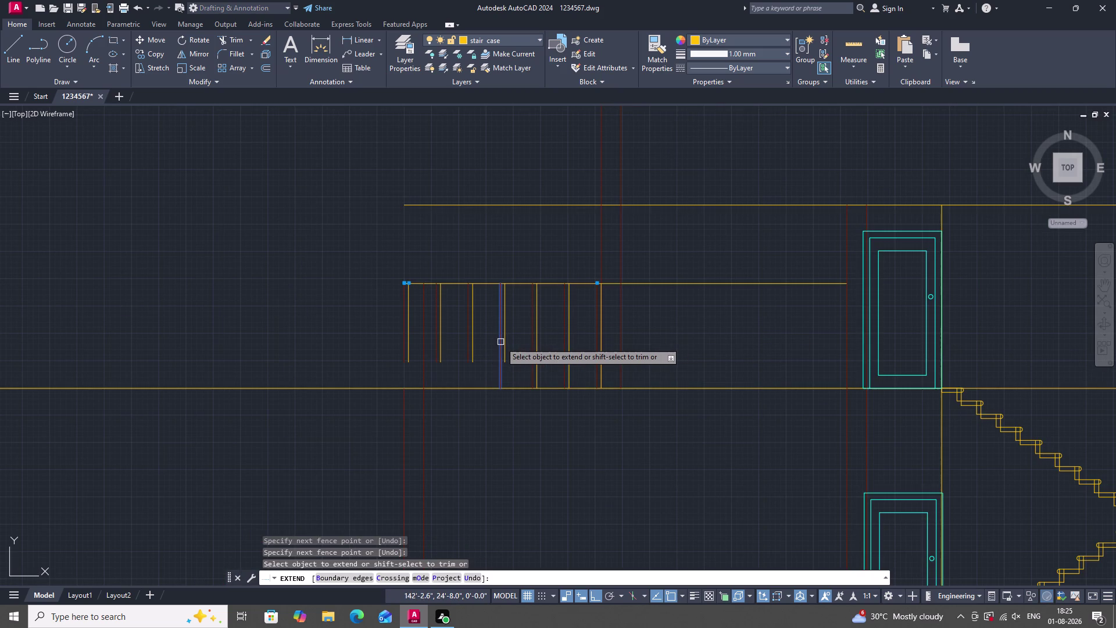
click(504, 342)
click(499, 343)
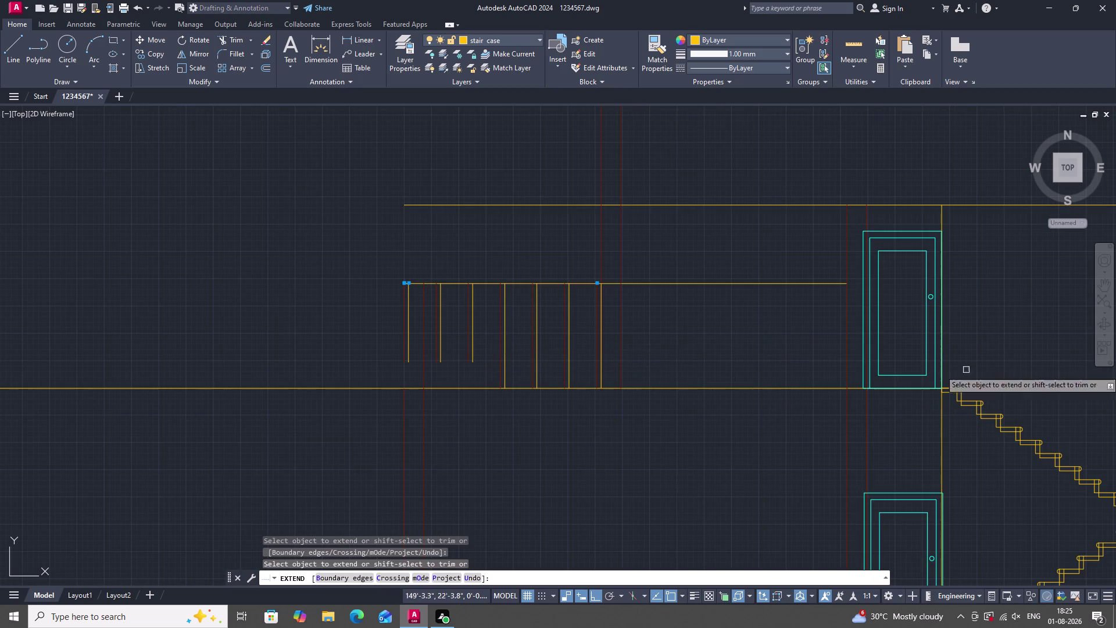
Fence-extend the remaining left balusters to the floor line, then zoom back to the staircase.
drag(384, 342, 463, 350)
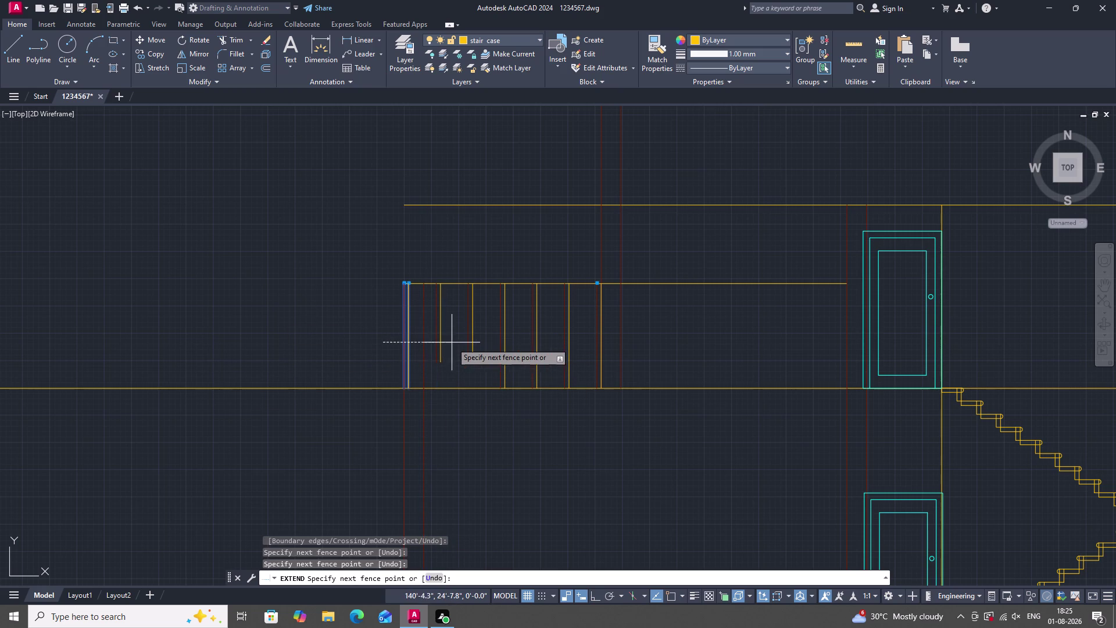
click(476, 345)
key(Escape)
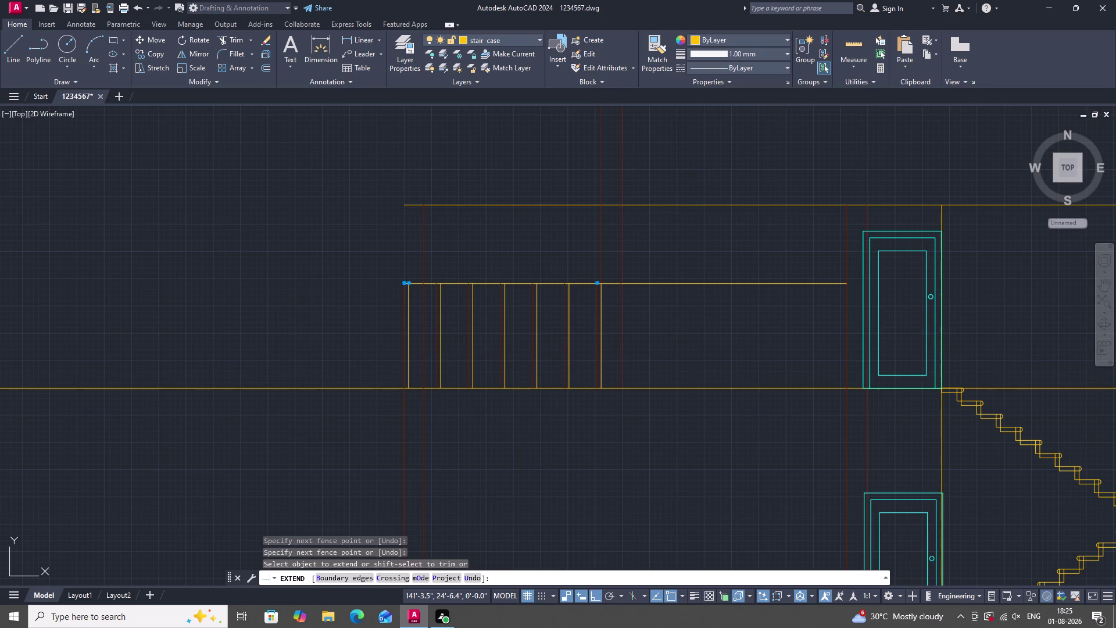
scroll(down, 3)
scroll(down, 3)
scroll(down, 3)
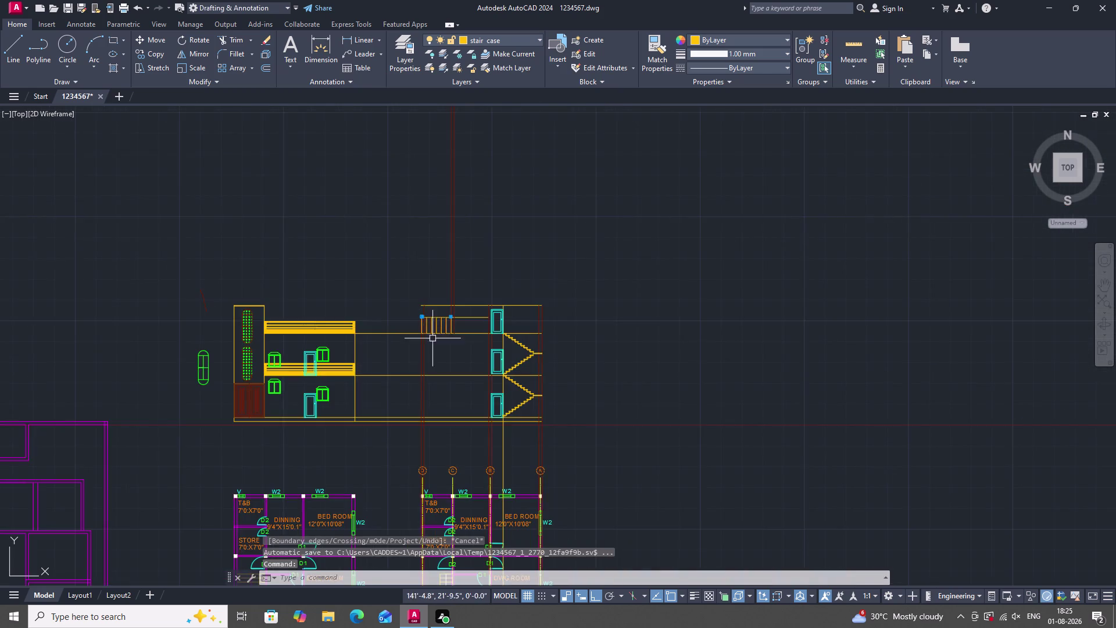
scroll(up, 3)
scroll(up, 3)
scroll(down, 3)
scroll(up, 3)
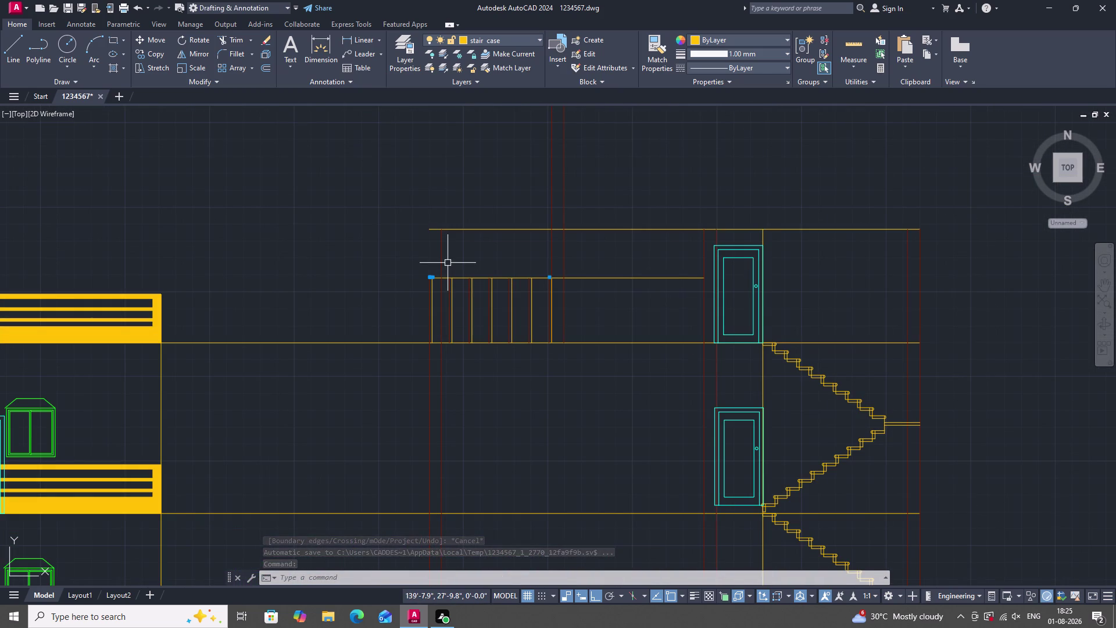
scroll(up, 3)
scroll(down, 3)
scroll(up, 3)
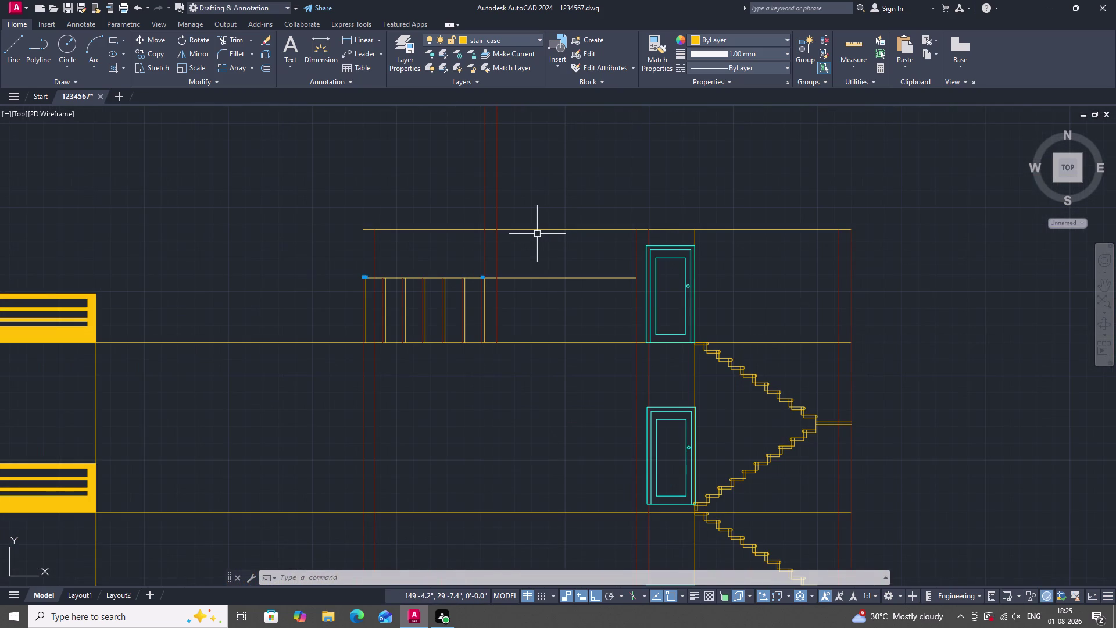
text(TR)
key(space)
drag(541, 216, 452, 226)
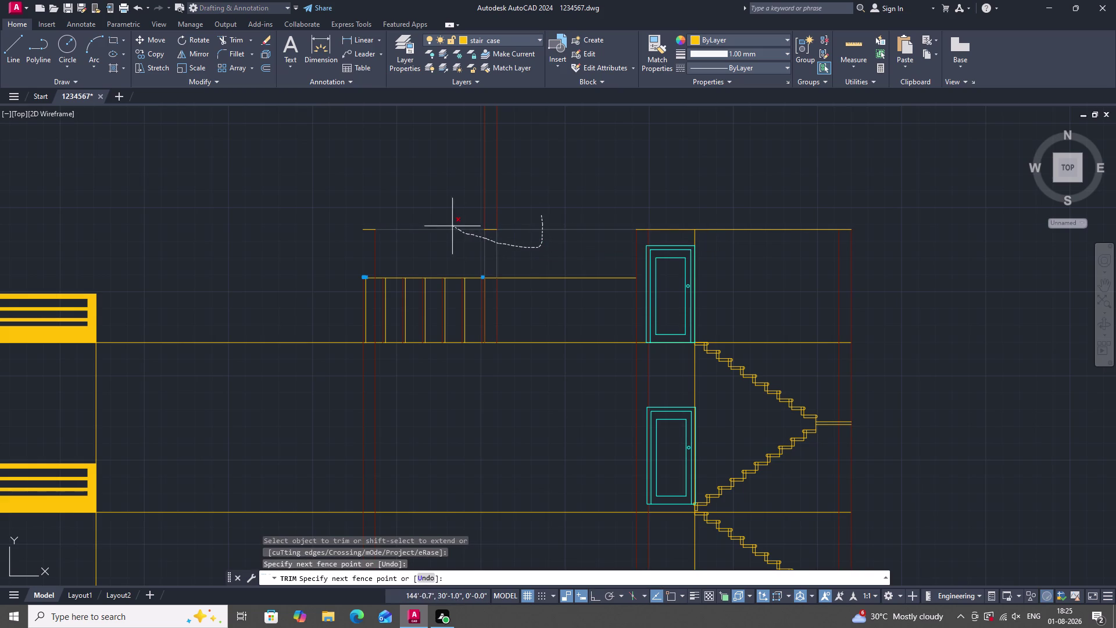
drag(451, 226, 504, 200)
drag(504, 200, 496, 222)
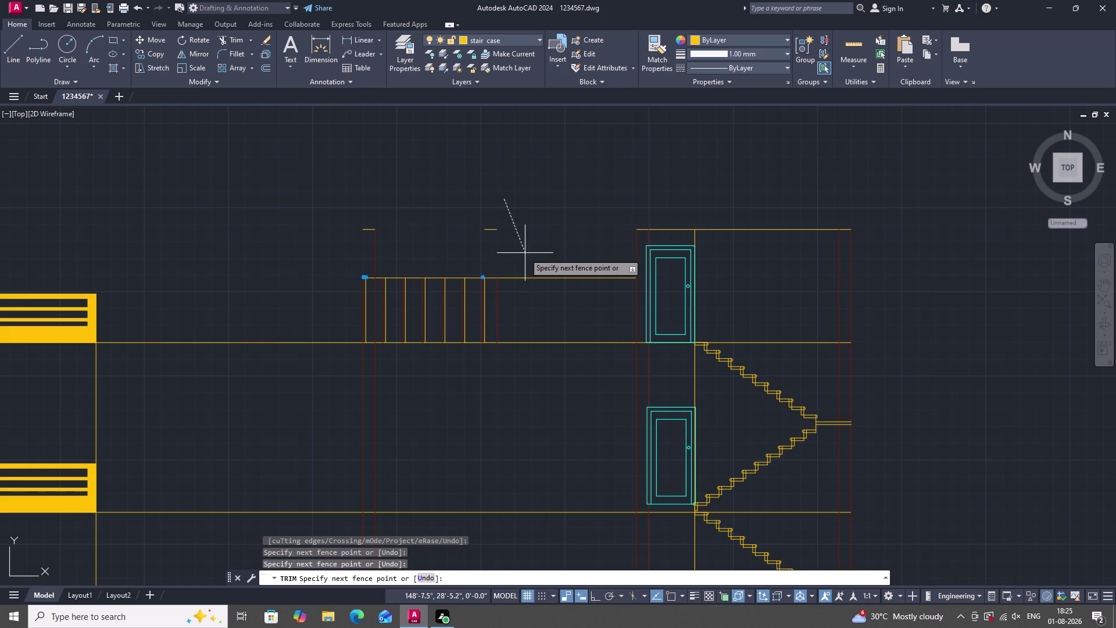
click(485, 245)
click(376, 228)
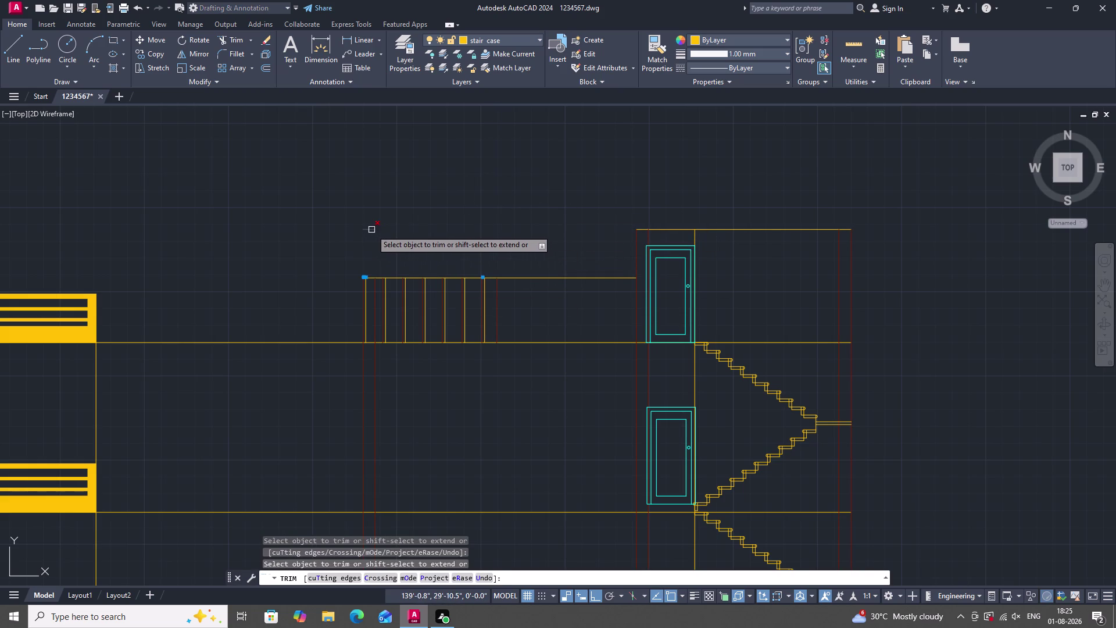
click(367, 230)
key(Escape)
scroll(down, 3)
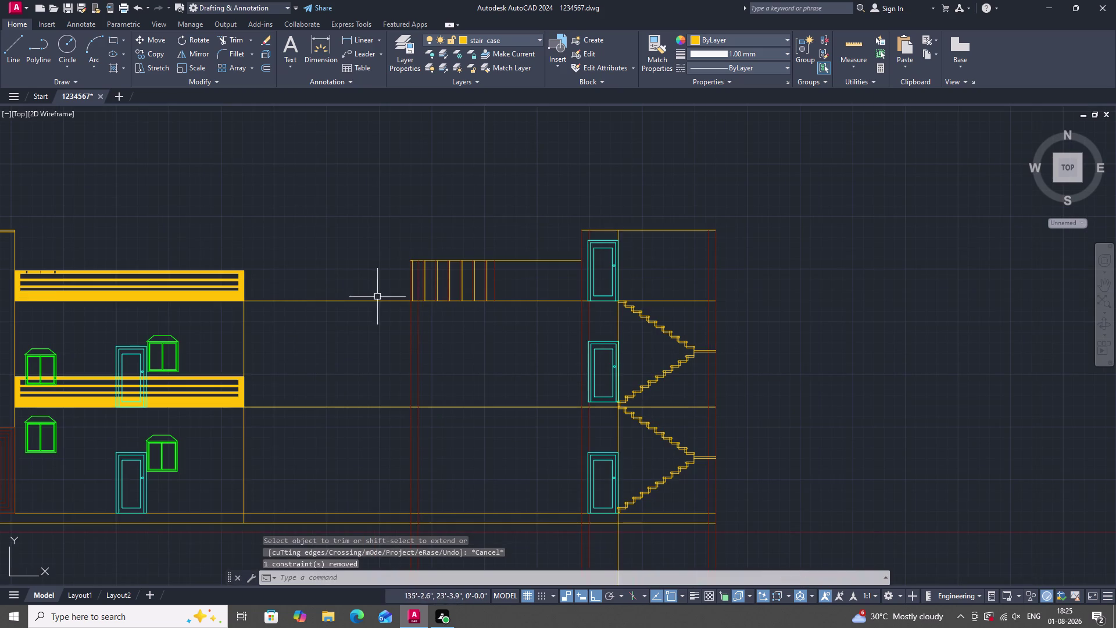
scroll(up, 3)
scroll(down, 3)
scroll(up, 3)
scroll(down, 3)
scroll(up, 3)
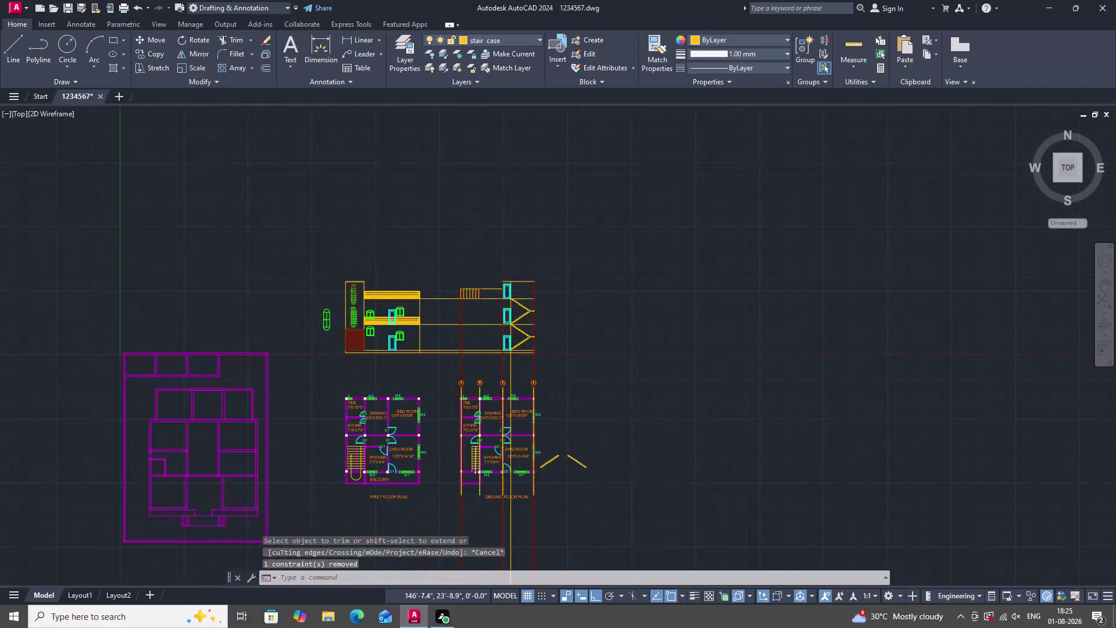
scroll(up, 3)
scroll(down, 3)
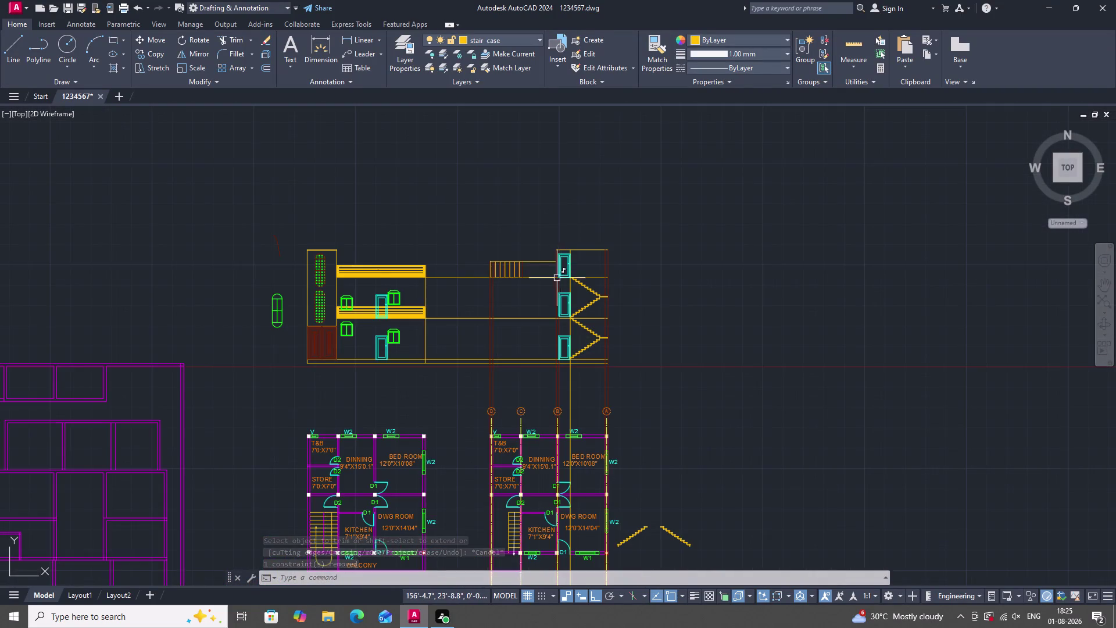
scroll(down, 3)
scroll(up, 3)
scroll(down, 3)
scroll(up, 3)
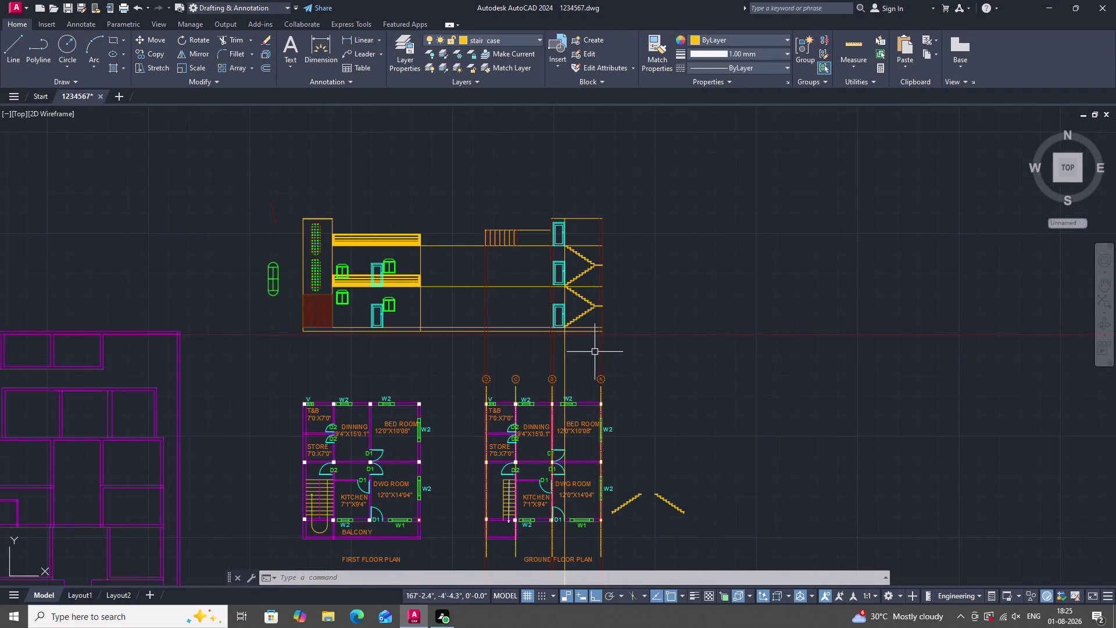
scroll(up, 3)
Trim away the lines connecting the front elevation to the staircase section.
text(TR)
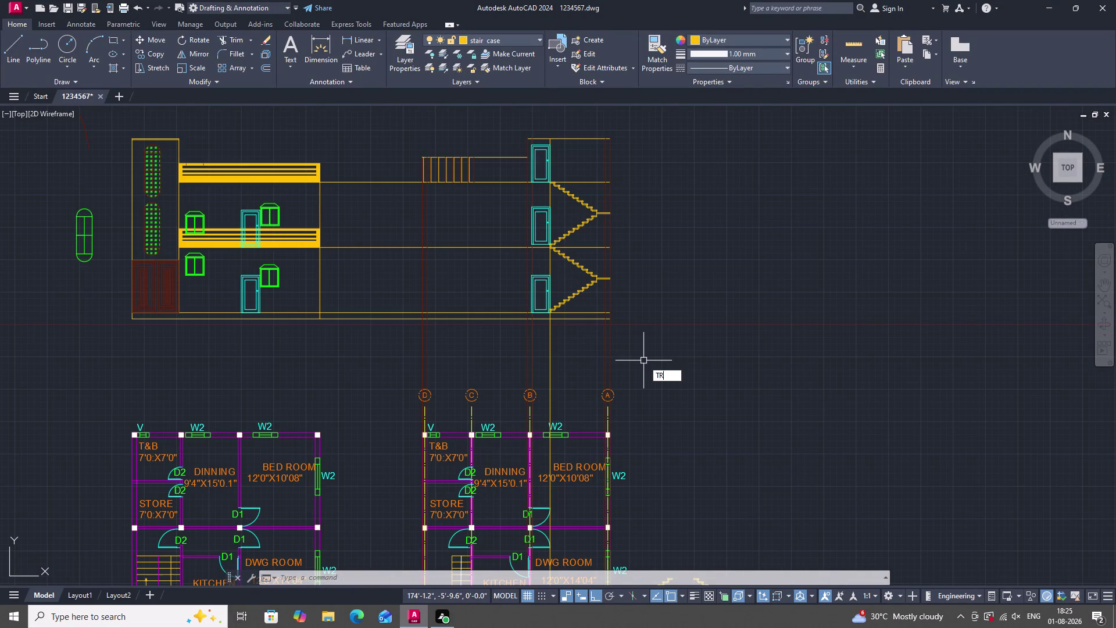
key(space)
drag(636, 337, 391, 343)
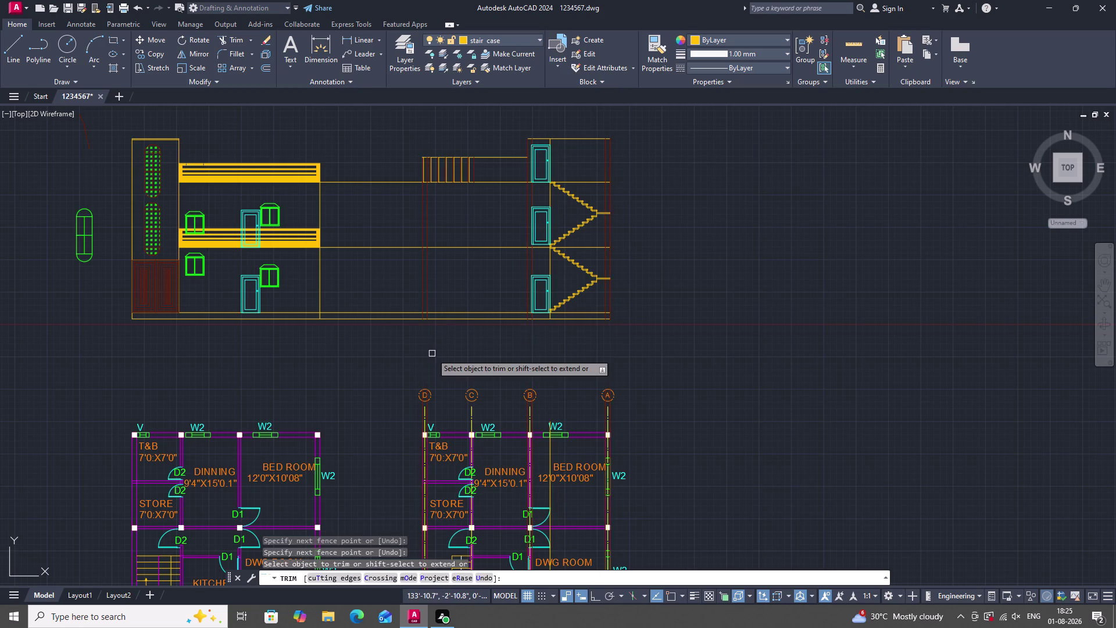
drag(373, 168, 375, 320)
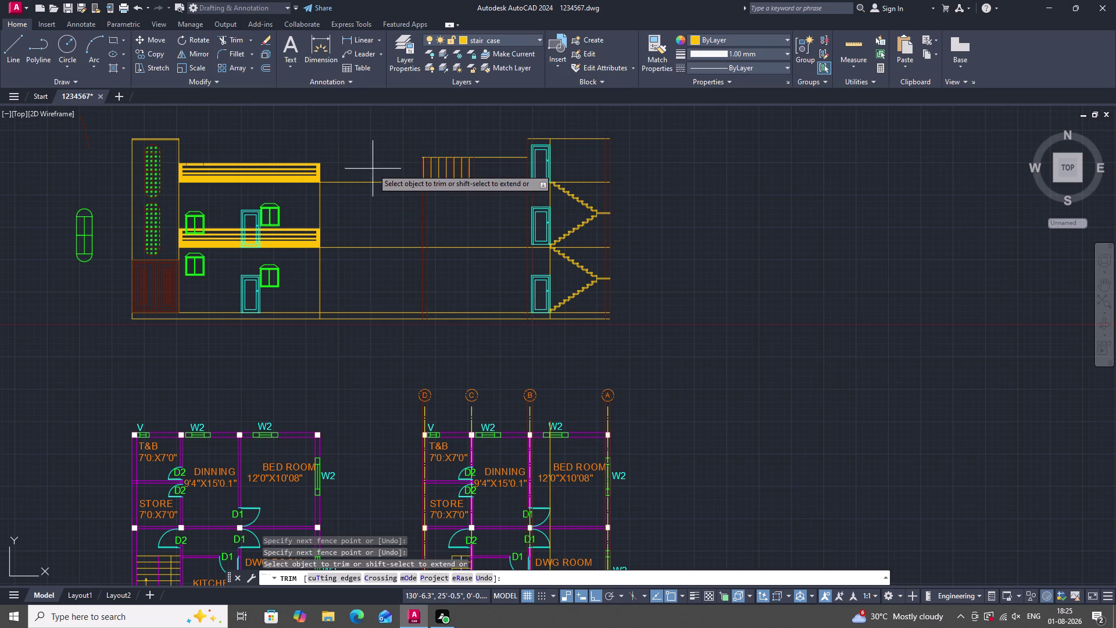
drag(375, 320, 371, 361)
click(371, 360)
key(Escape)
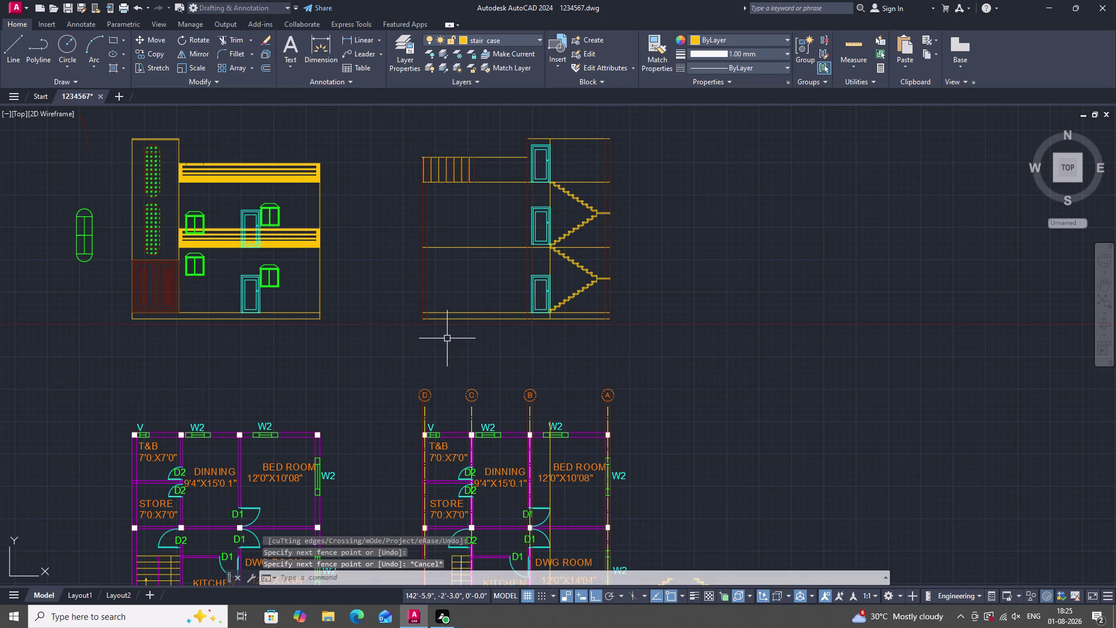
scroll(down, 3)
scroll(up, 3)
scroll(up, 3)
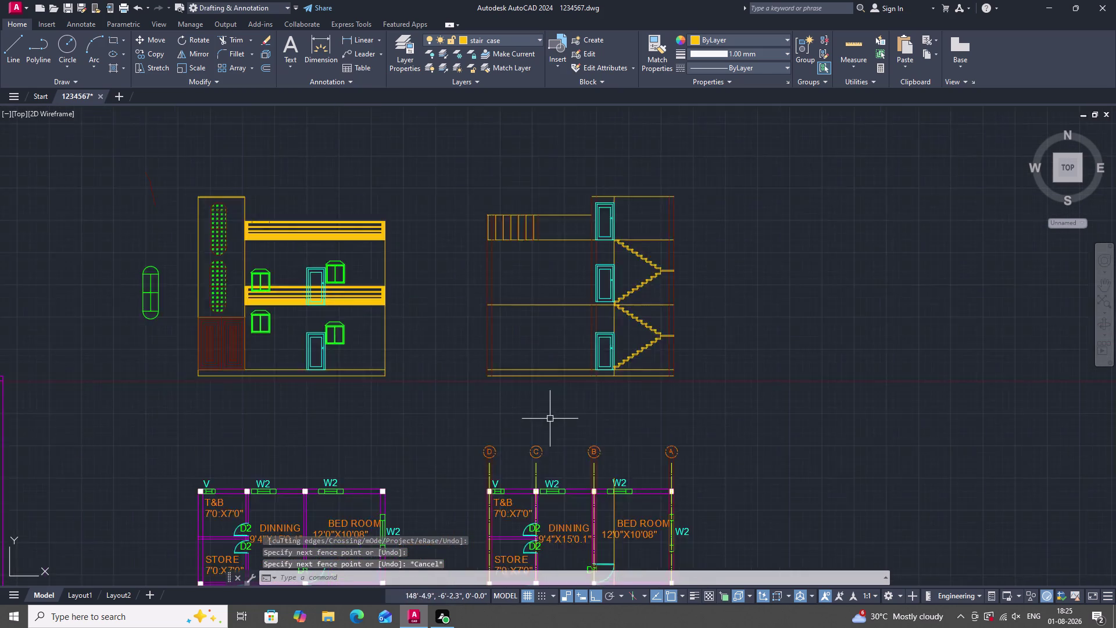
scroll(down, 3)
scroll(up, 3)
scroll(down, 3)
scroll(up, 3)
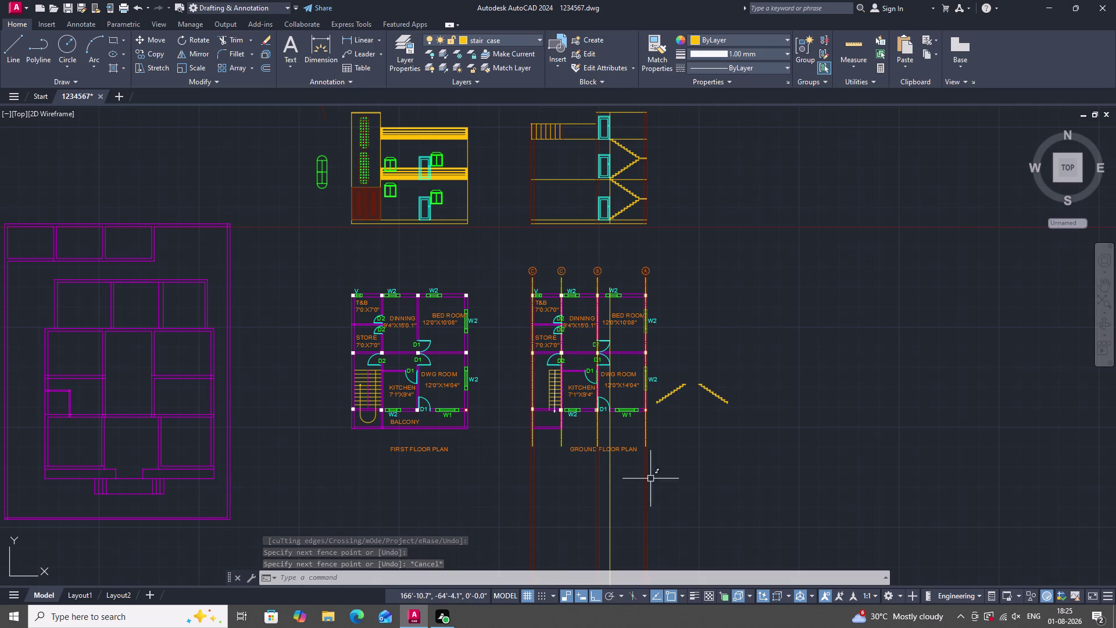
Erase the seven overlong grid lines trailing below the floor plans.
drag(689, 497, 573, 503)
click(461, 519)
right_drag(763, 283, 766, 299)
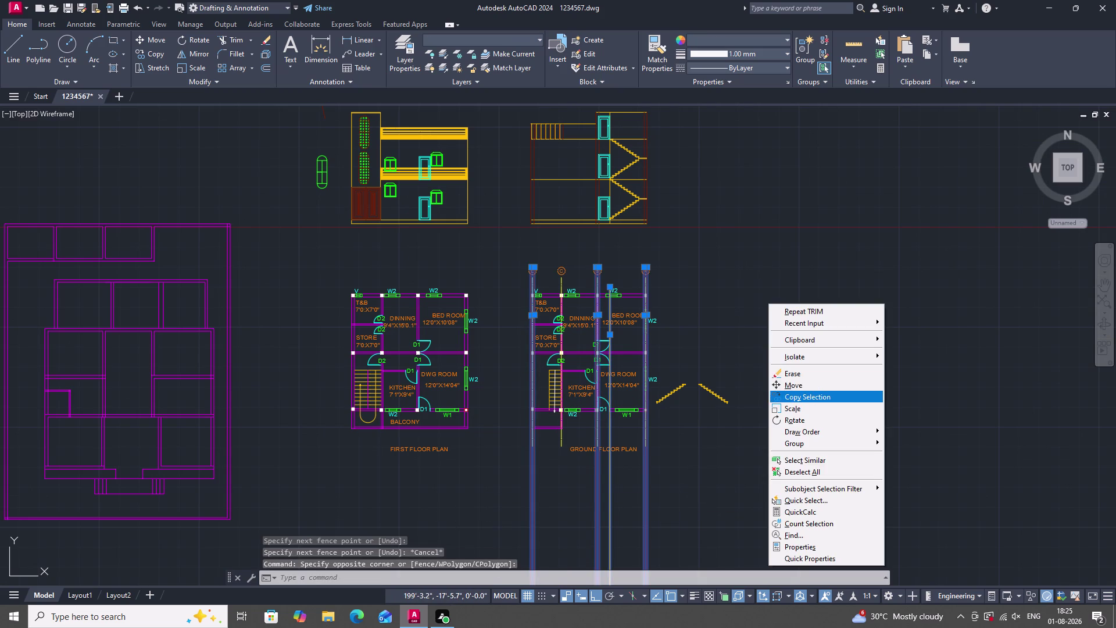
double_click(796, 371)
click(768, 385)
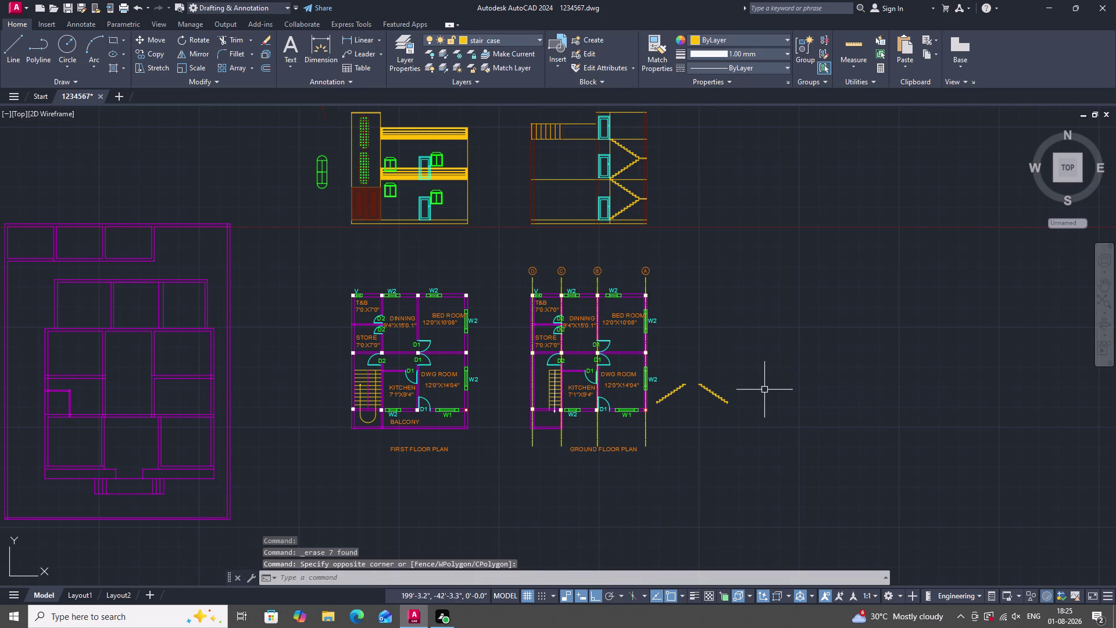
scroll(up, 3)
scroll(down, 3)
scroll(up, 3)
scroll(down, 3)
scroll(up, 3)
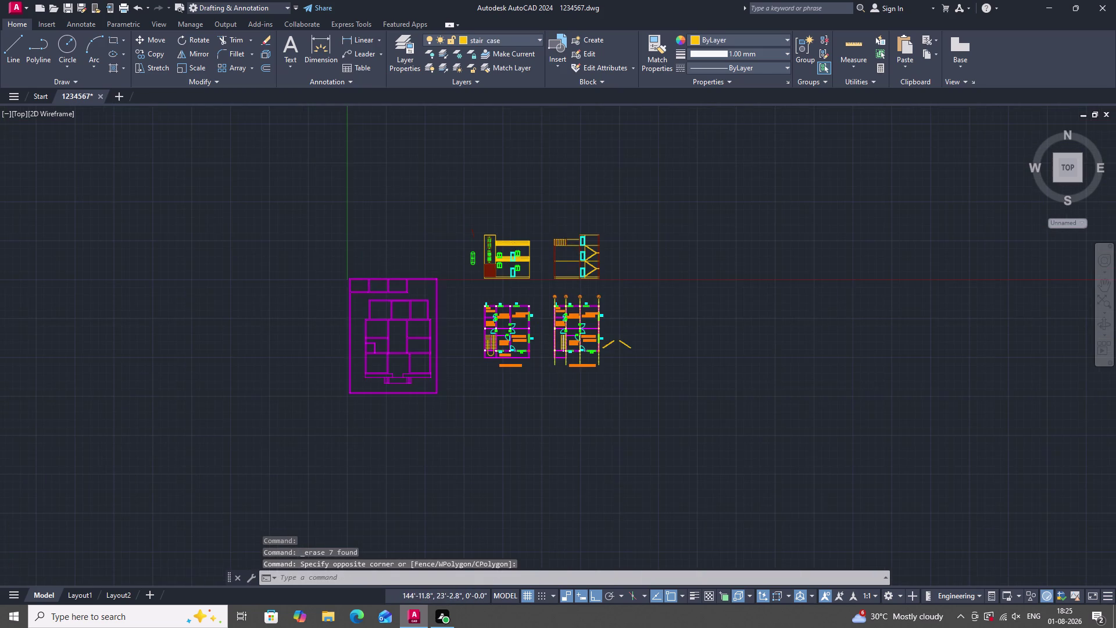
scroll(up, 3)
scroll(up, 3)
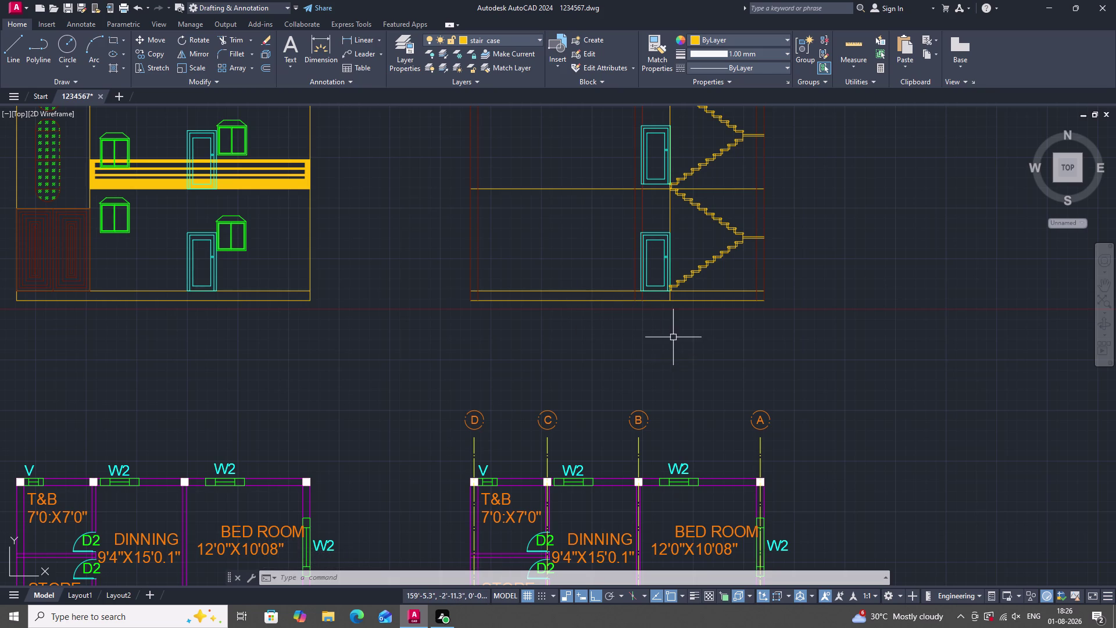
Zoom around the staircase section to inspect the finished balusters and rails.
scroll(down, 3)
scroll(up, 3)
scroll(up, 3)
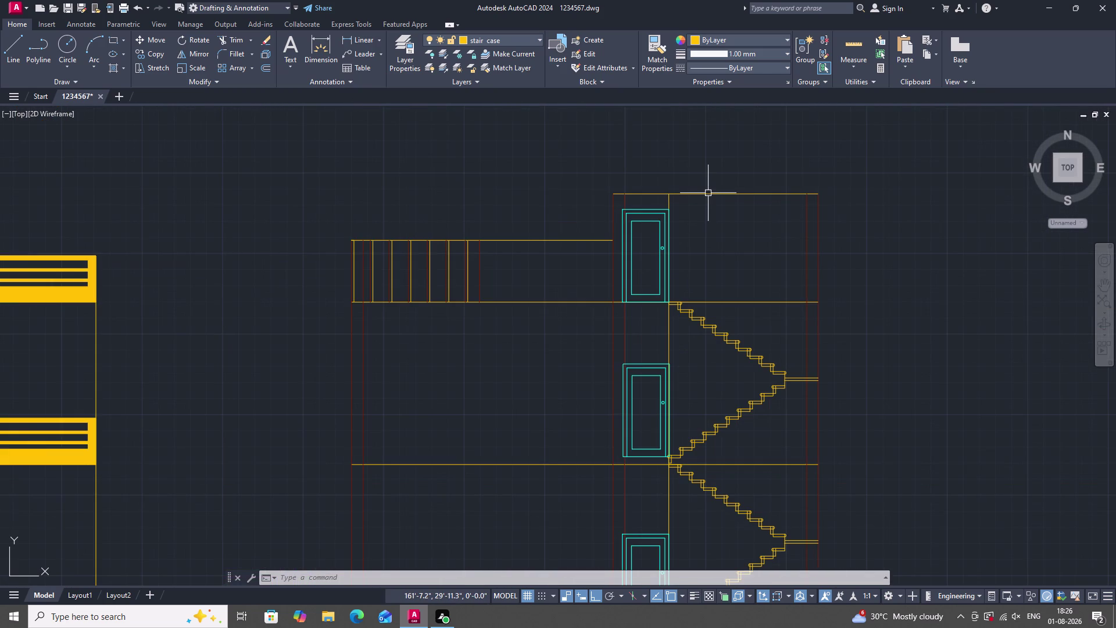
scroll(down, 3)
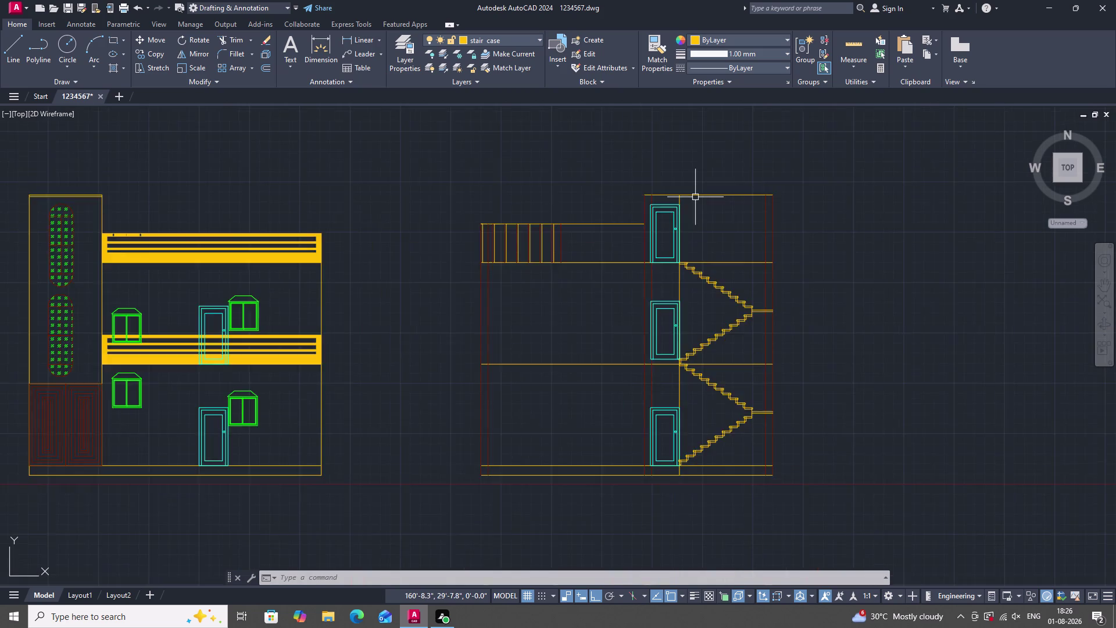
scroll(down, 3)
scroll(up, 3)
scroll(up, 3)
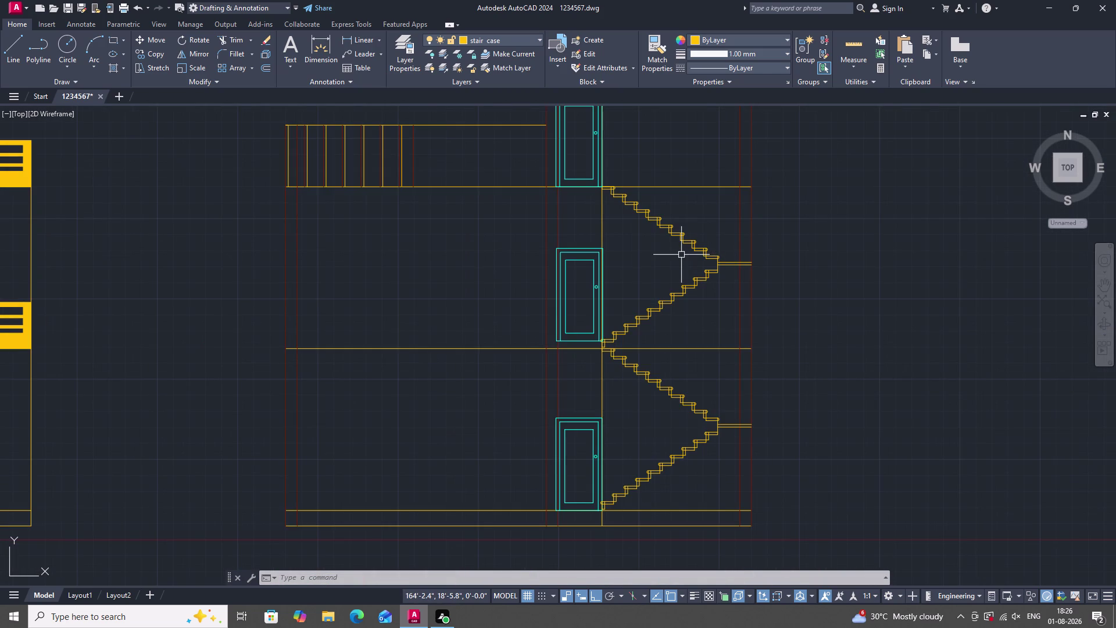
scroll(up, 3)
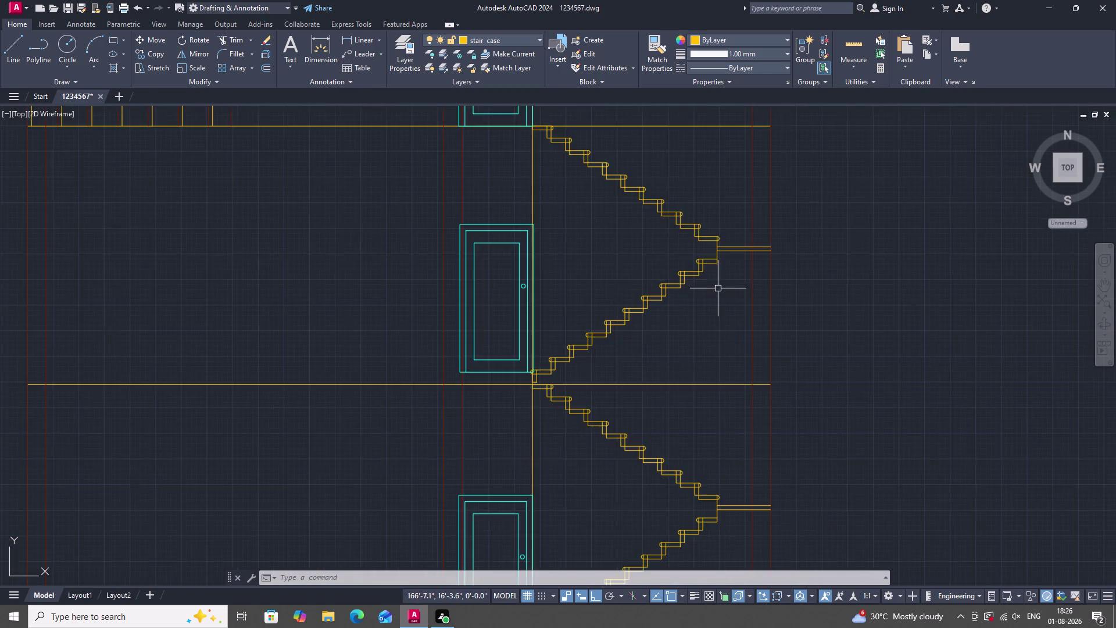
scroll(down, 3)
scroll(down, 3)
scroll(up, 3)
scroll(down, 3)
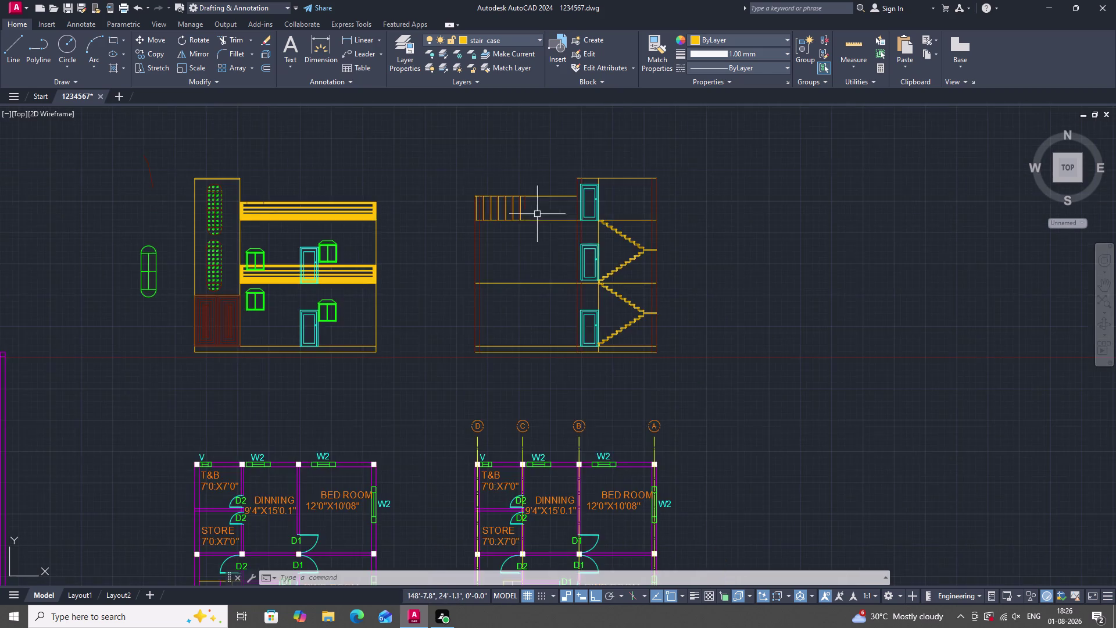
scroll(down, 3)
scroll(up, 3)
scroll(up, 3)
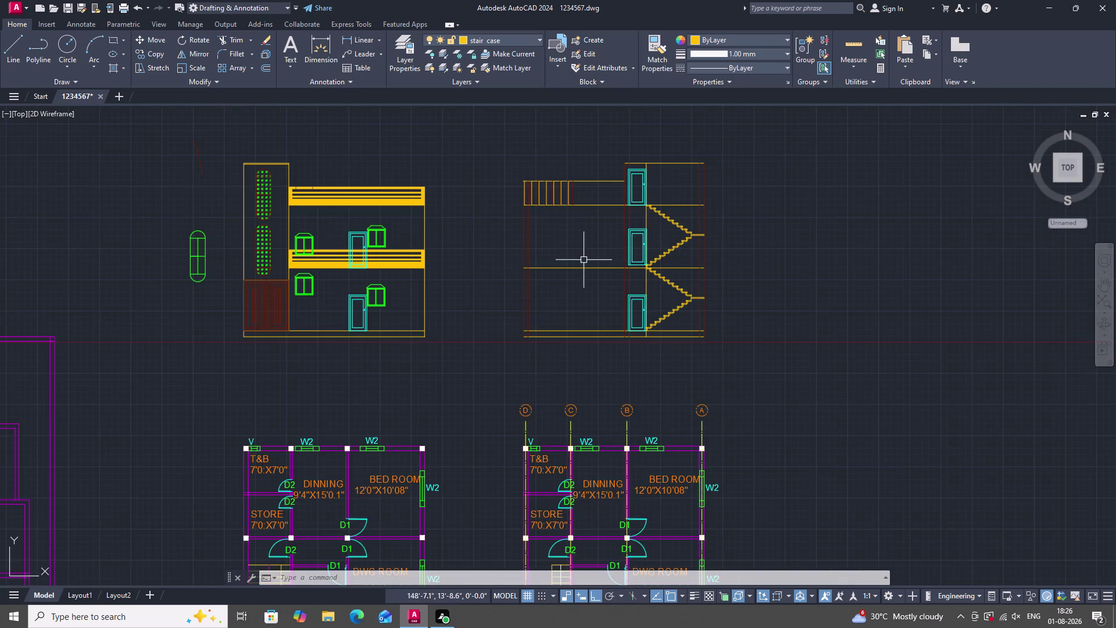
scroll(down, 3)
scroll(up, 3)
scroll(down, 3)
scroll(up, 3)
scroll(up, 3)
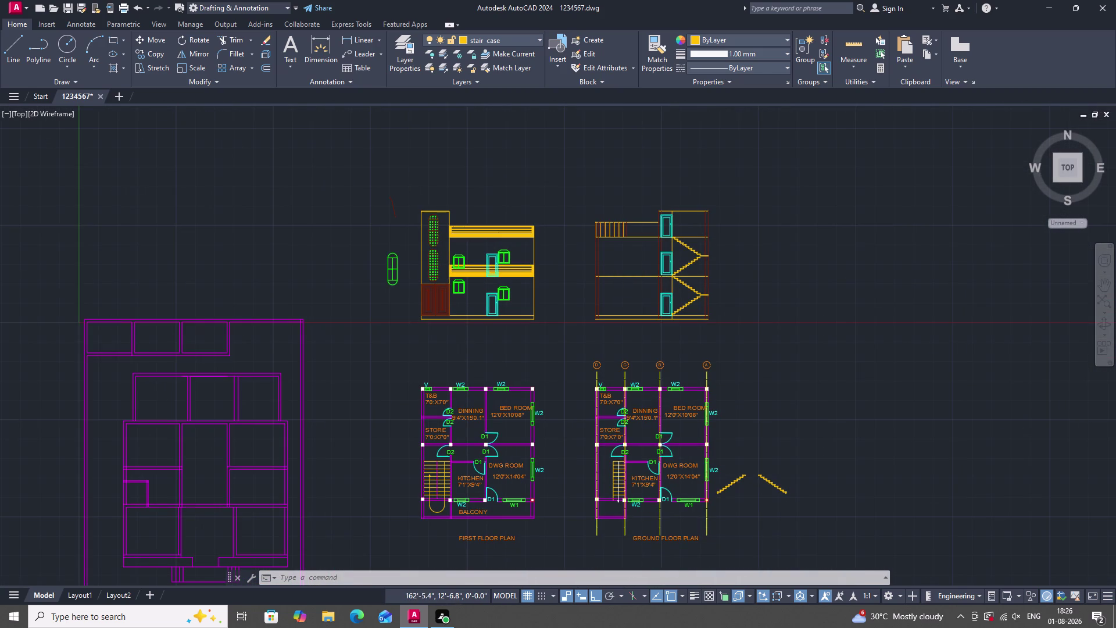
scroll(up, 3)
scroll(down, 3)
scroll(up, 3)
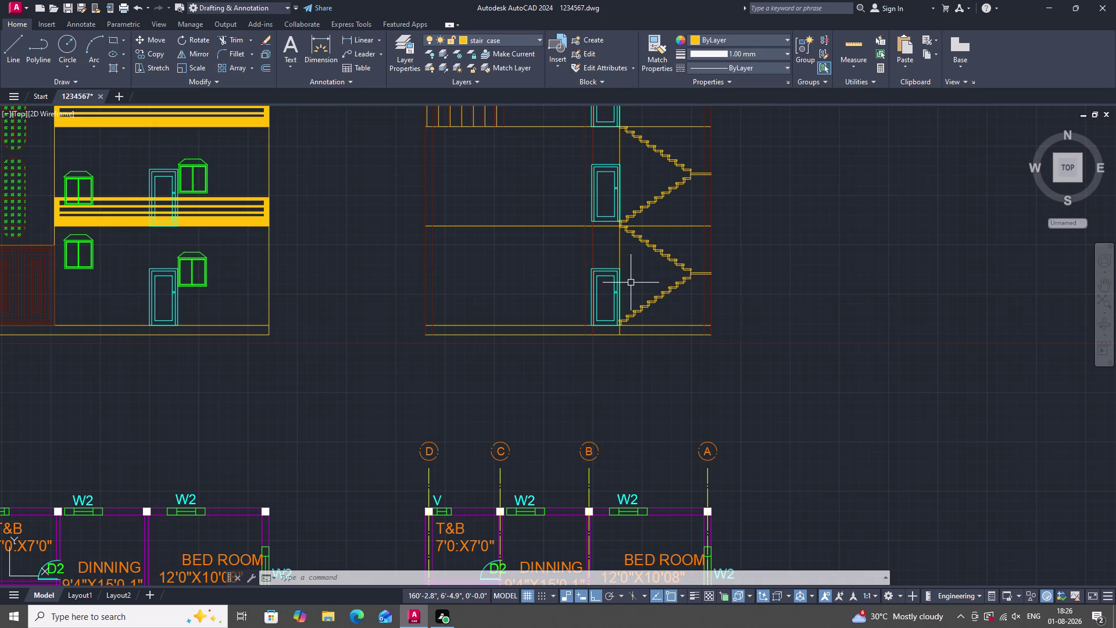
Quick-save the drawing 1234567.dwg with Ctrl+S.
key(ctrl+s)
key(ctrl+s)
key(ctrl+s)
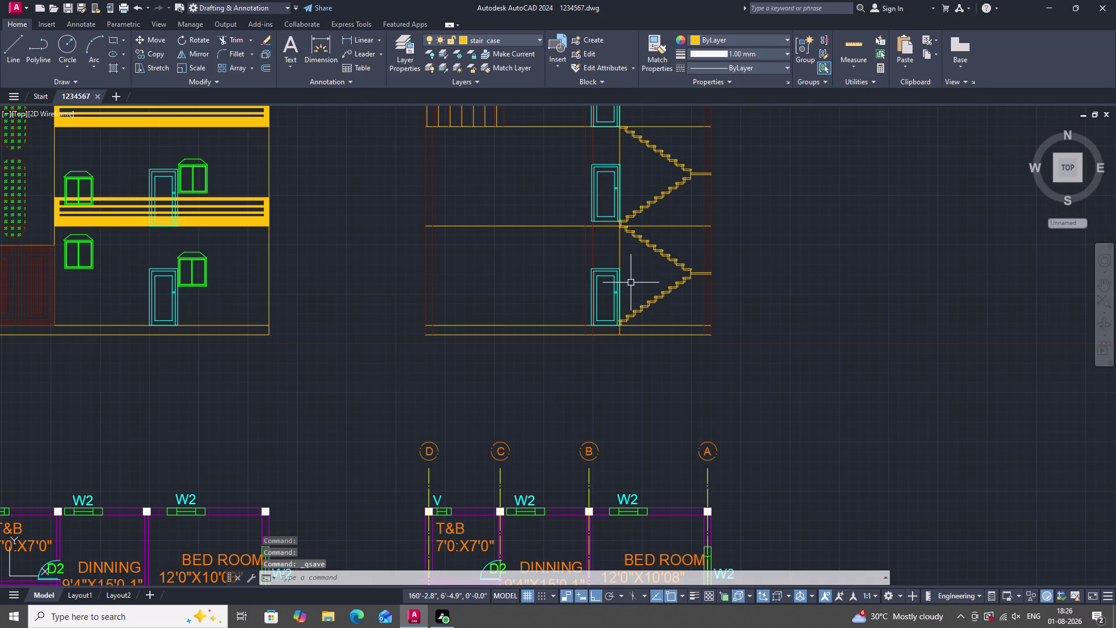
key(ctrl+s)
key(ctrl+s)
key(ctrl+s)
key(ctrl+s)
key(ctrl+s)
key(ctrl+s)
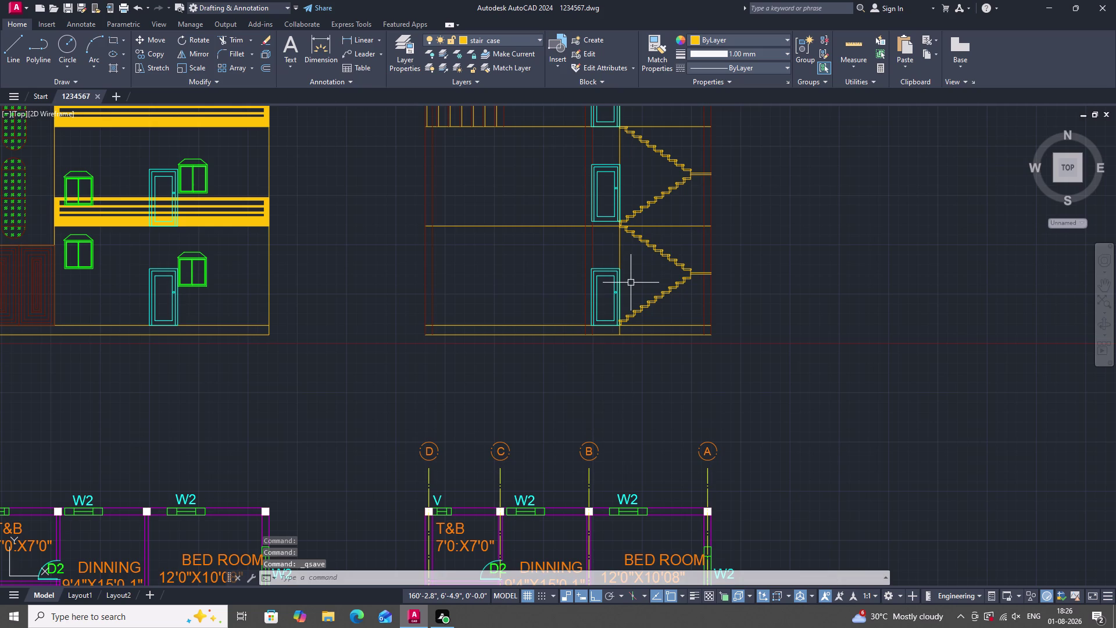